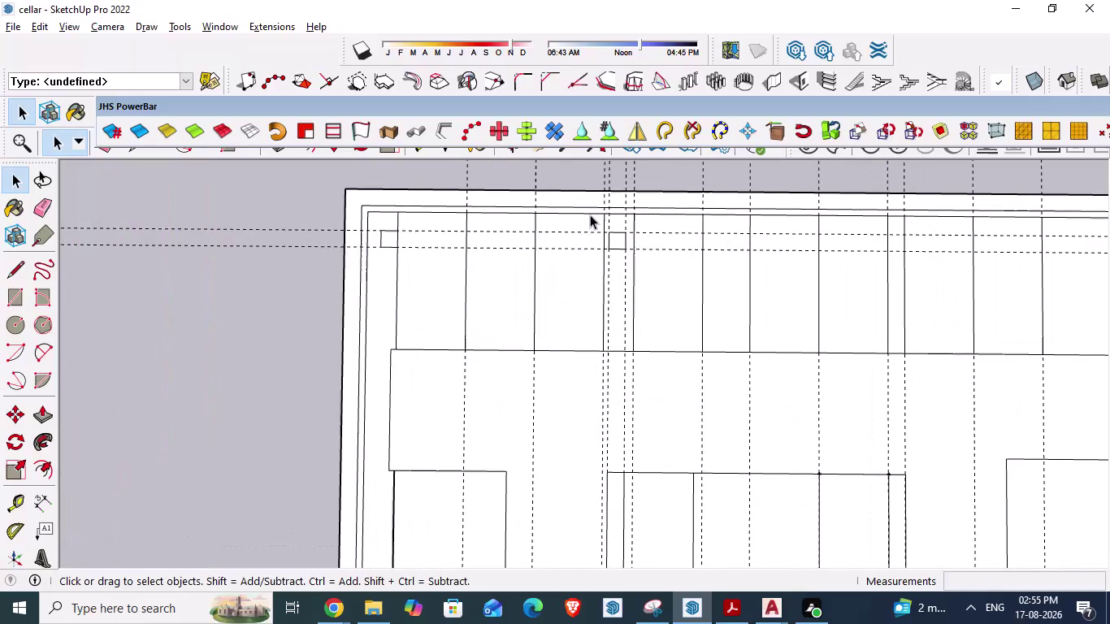
Bring up the AutoCAD plan and zoom in on the column squares.
key(alt+Tab)
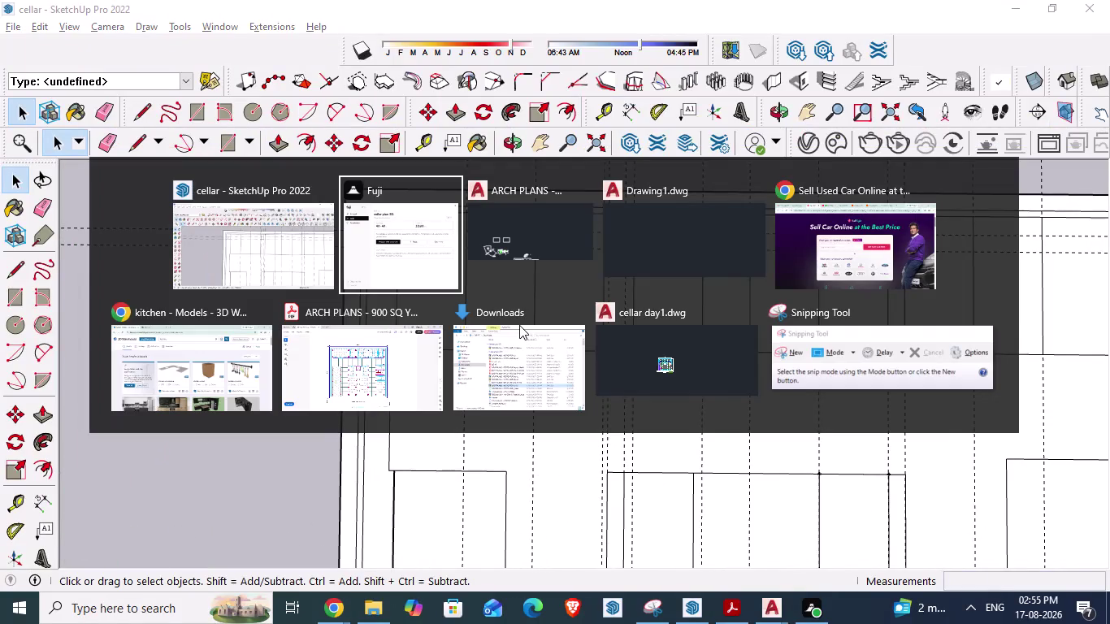
key(alt+Tab)
scroll(down, 3)
scroll(up, 3)
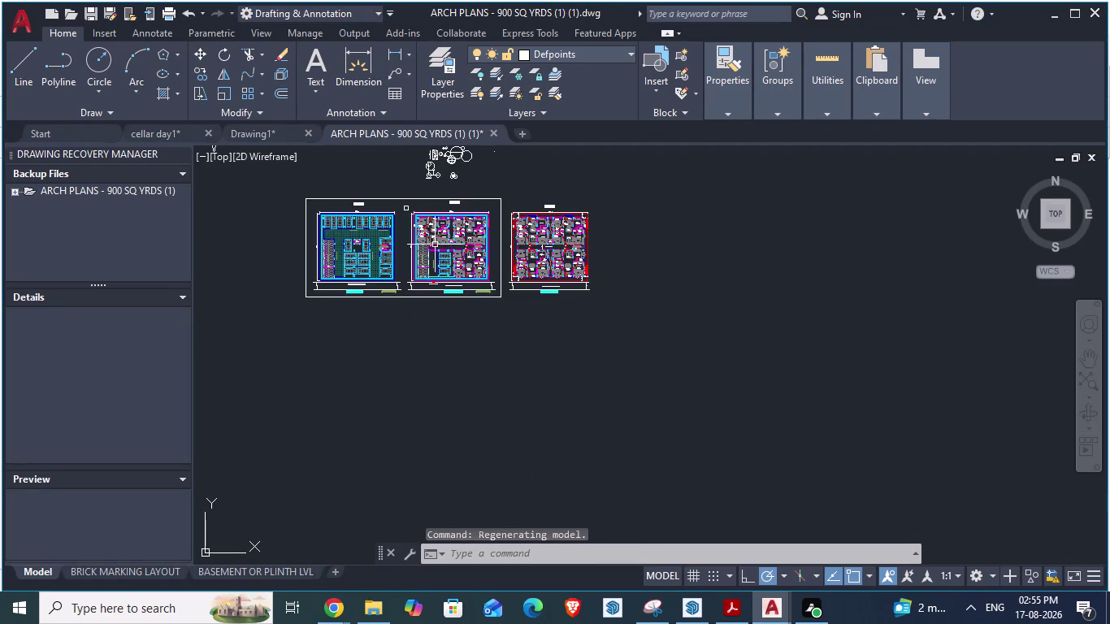
scroll(up, 3)
scroll(down, 3)
scroll(up, 3)
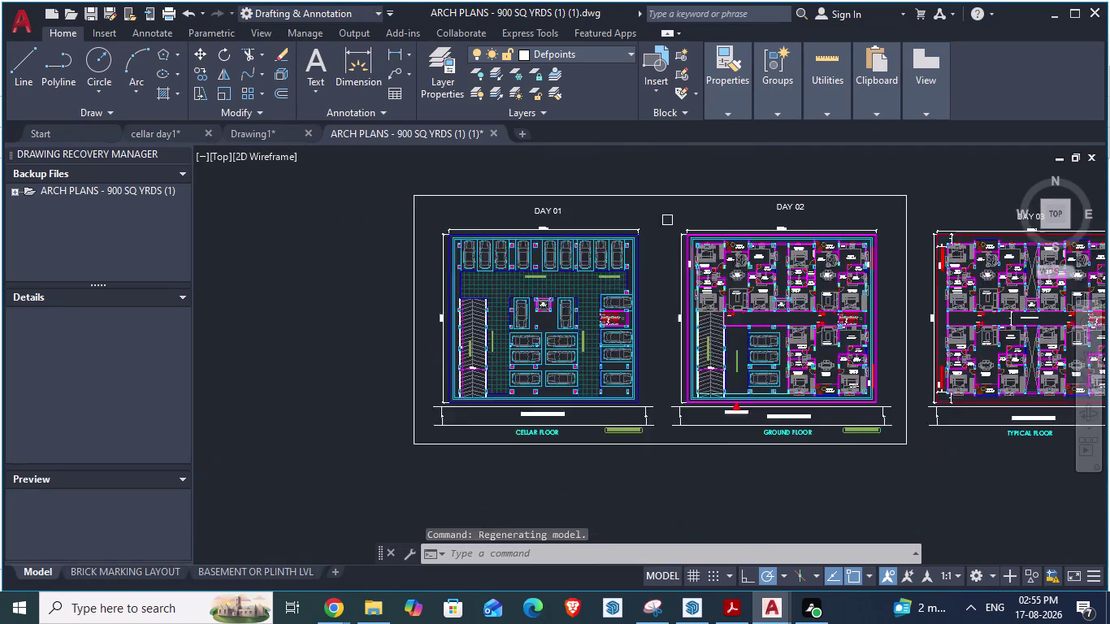
scroll(up, 3)
scroll(up, 3)
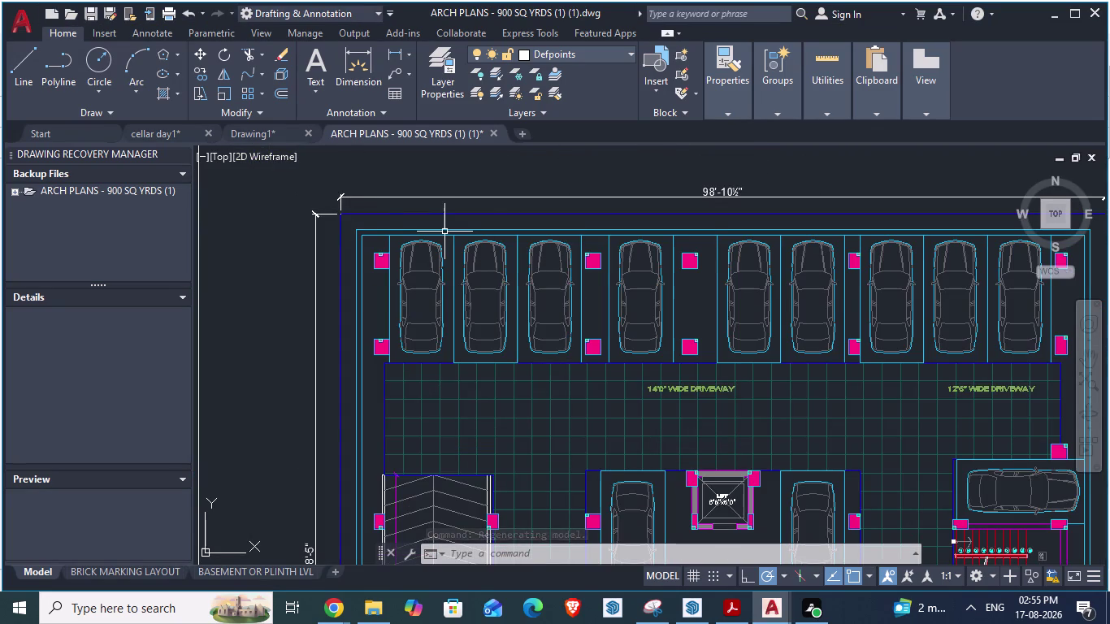
scroll(down, 3)
scroll(up, 3)
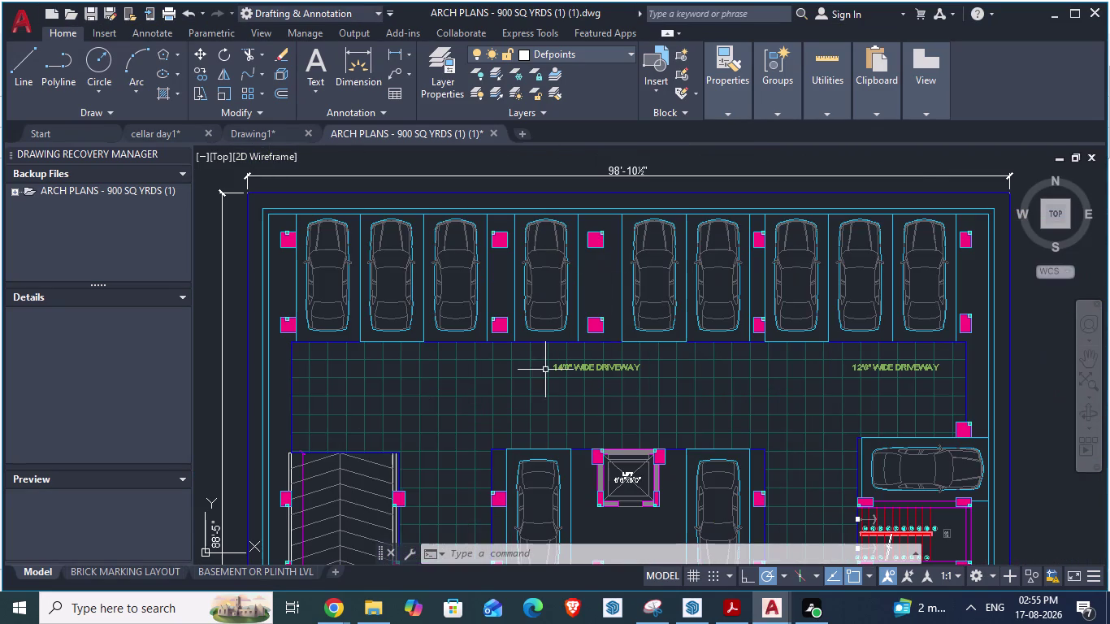
Measure the column square offsets on the AutoCAD plan with DIMALIGNED (da).
text(da)
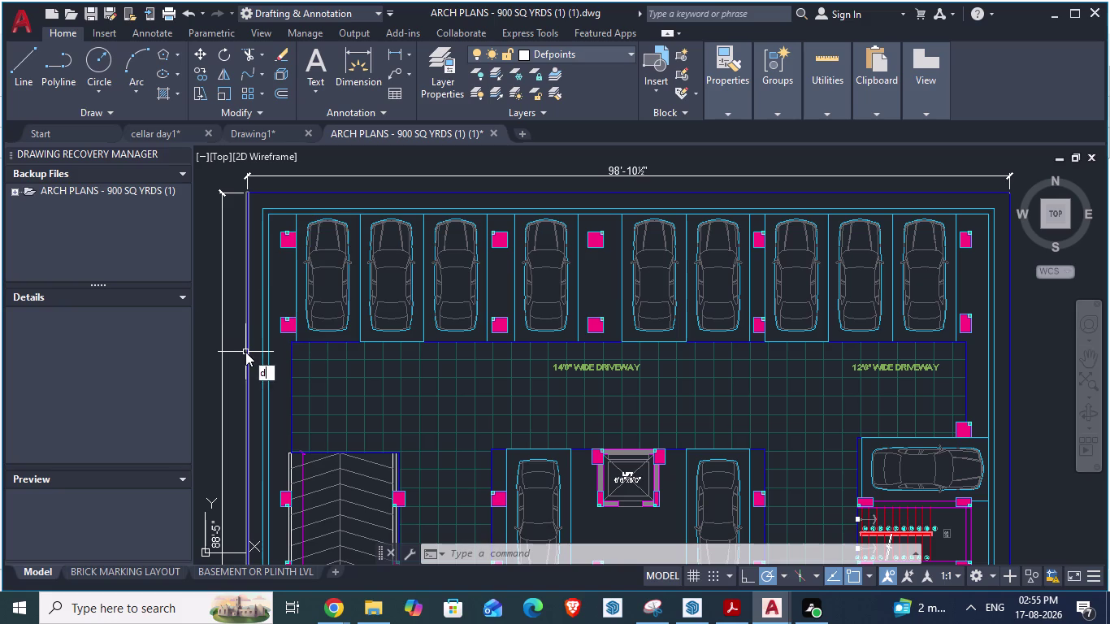
key(Return)
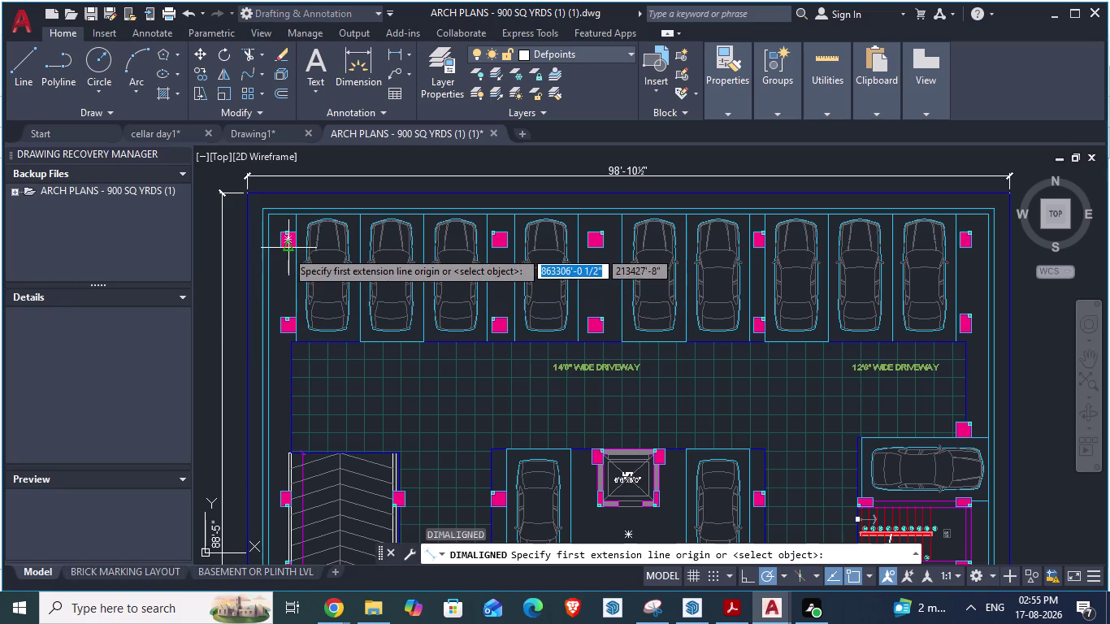
click(286, 250)
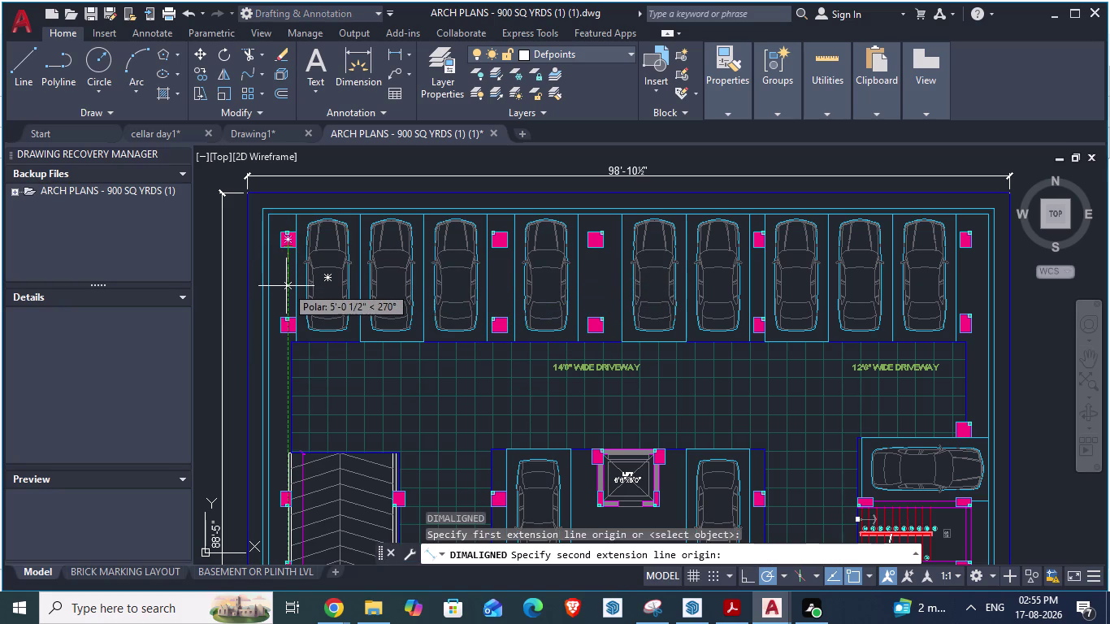
key(Escape)
scroll(up, 3)
key(space)
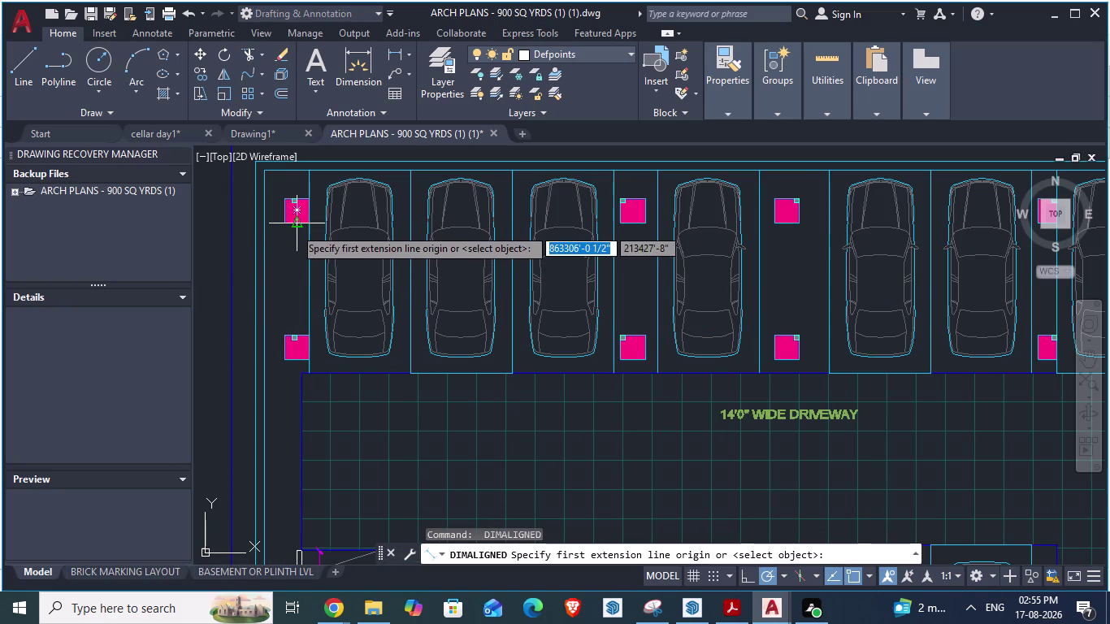
click(294, 227)
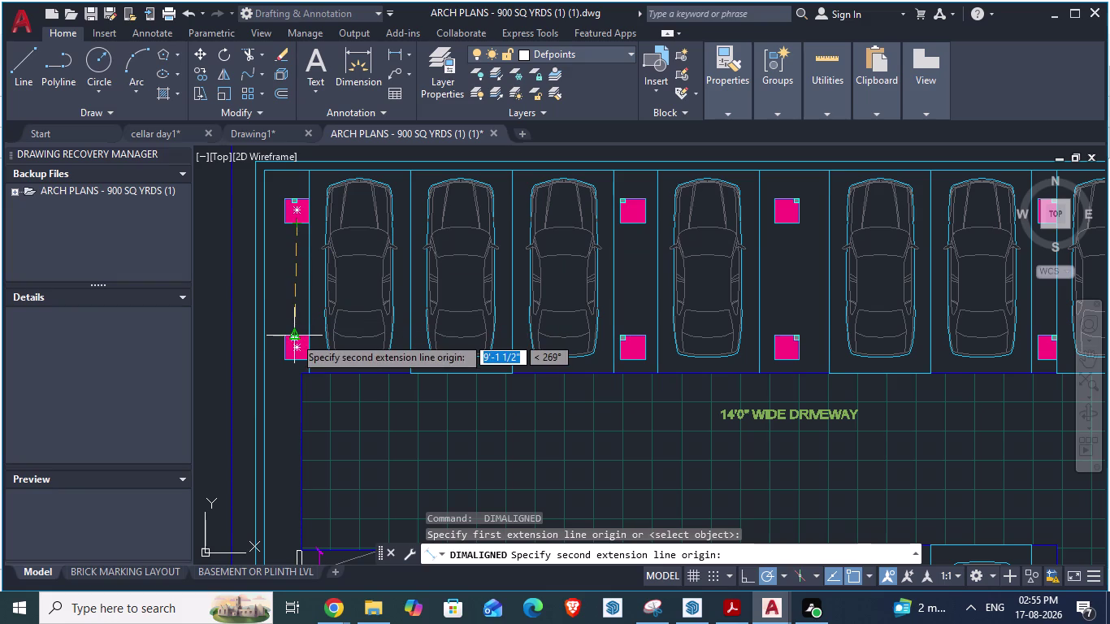
key(Escape)
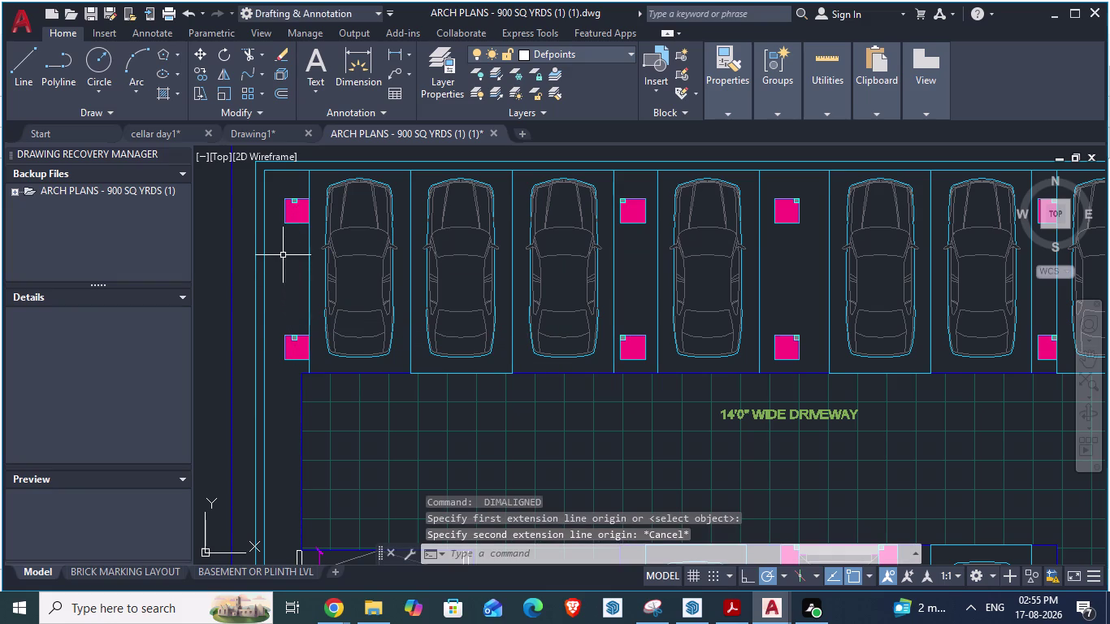
key(space)
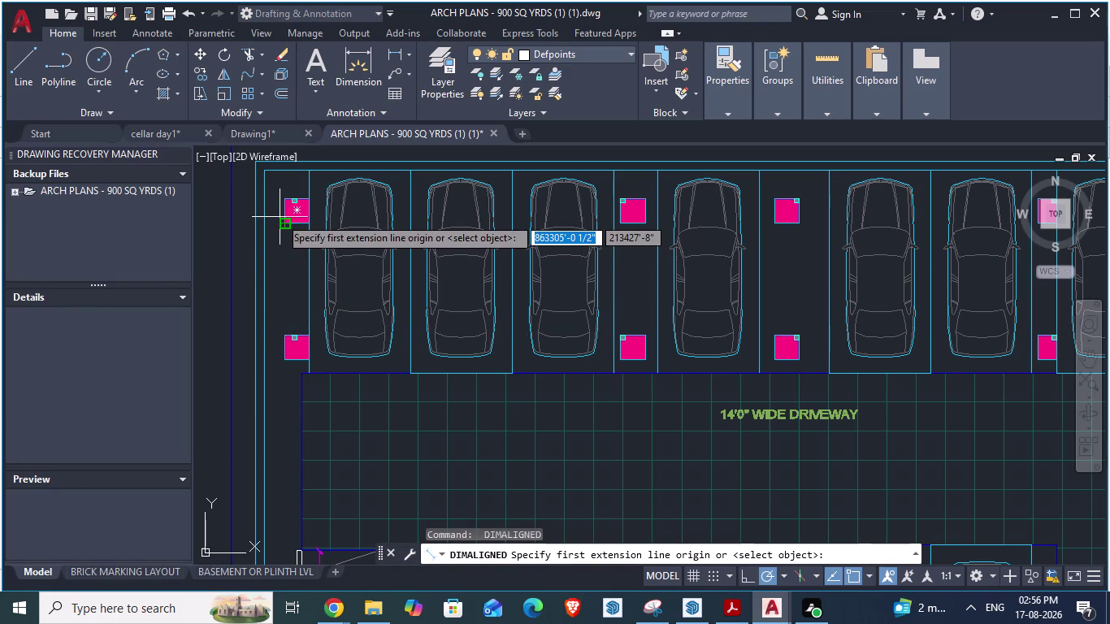
scroll(up, 3)
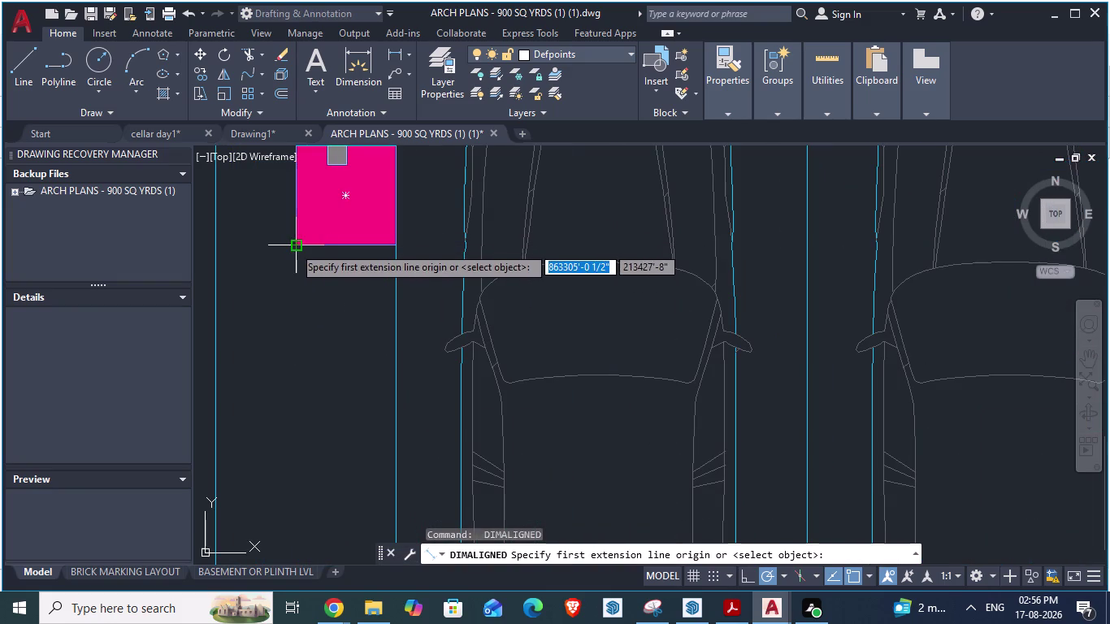
click(293, 247)
scroll(down, 3)
scroll(up, 3)
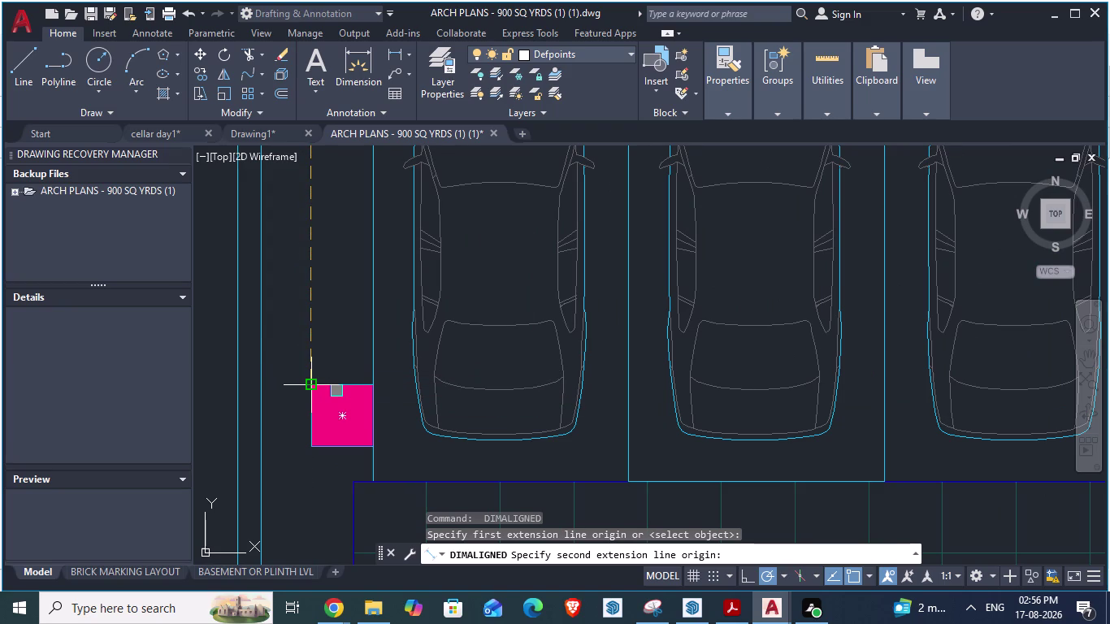
key(Escape)
In SketchUp, place a Tape Measure guide 9'1.5" from the column square corner.
key(alt+Tab)
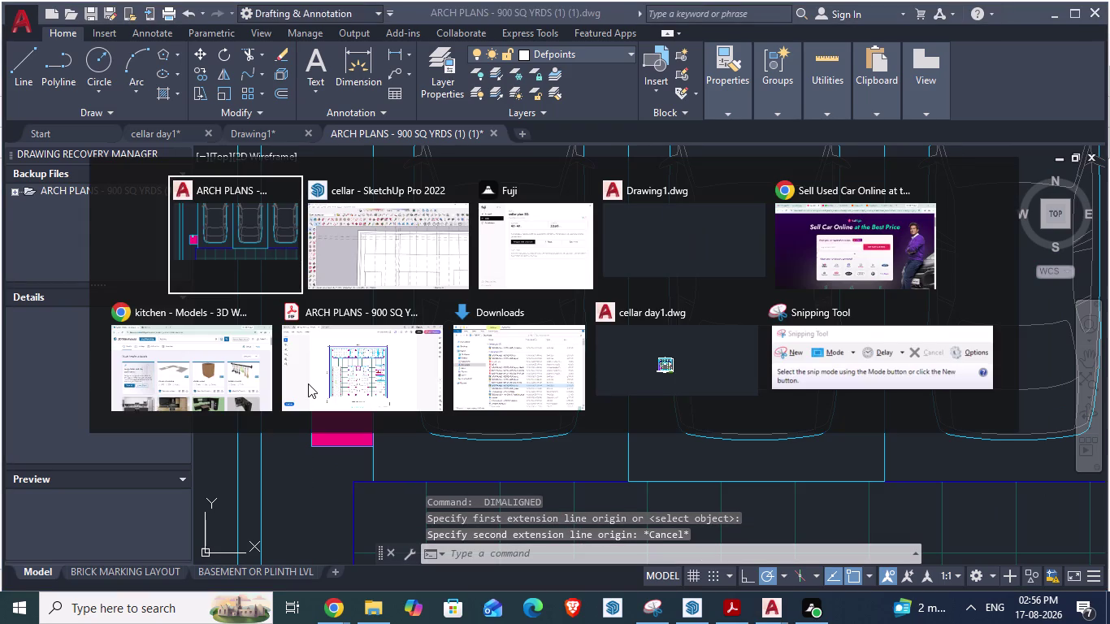
key(alt+Tab)
scroll(down, 3)
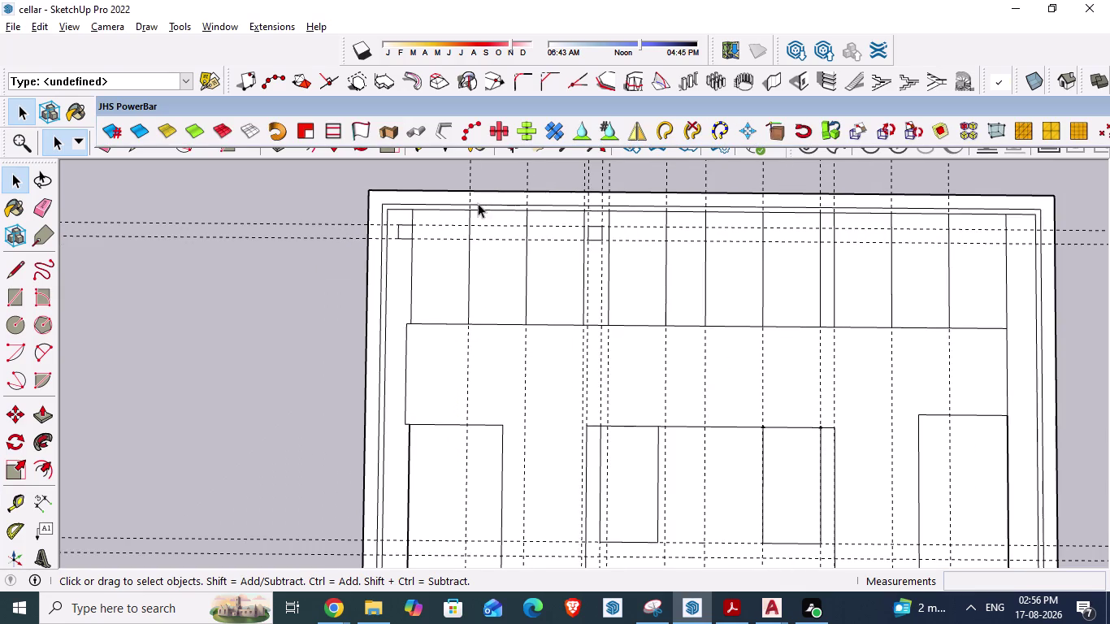
scroll(down, 3)
scroll(up, 3)
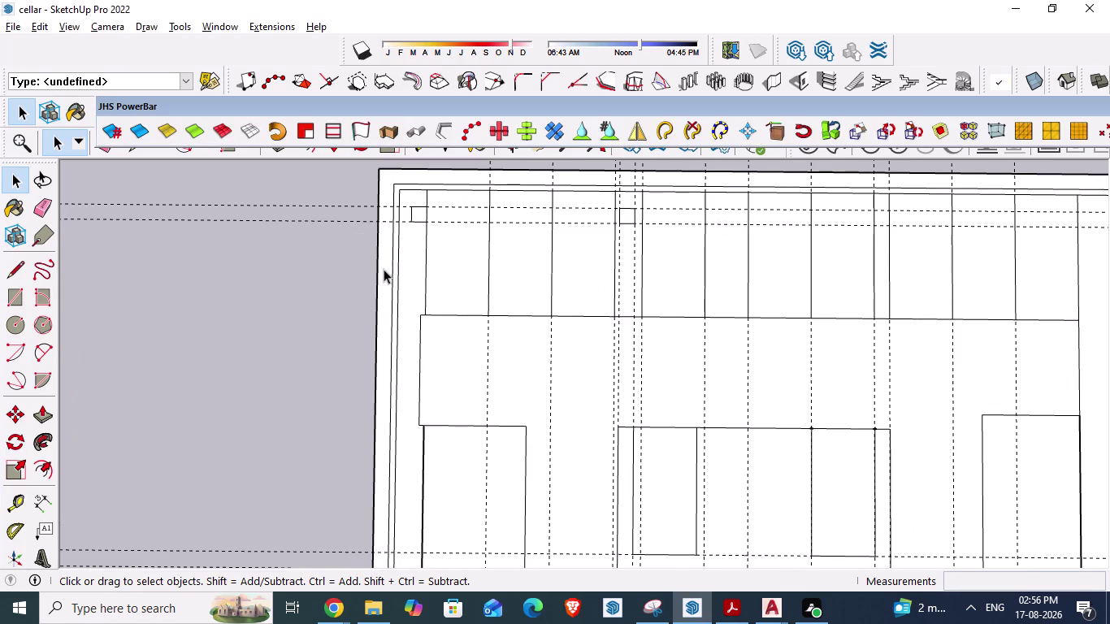
key(t)
key(Return)
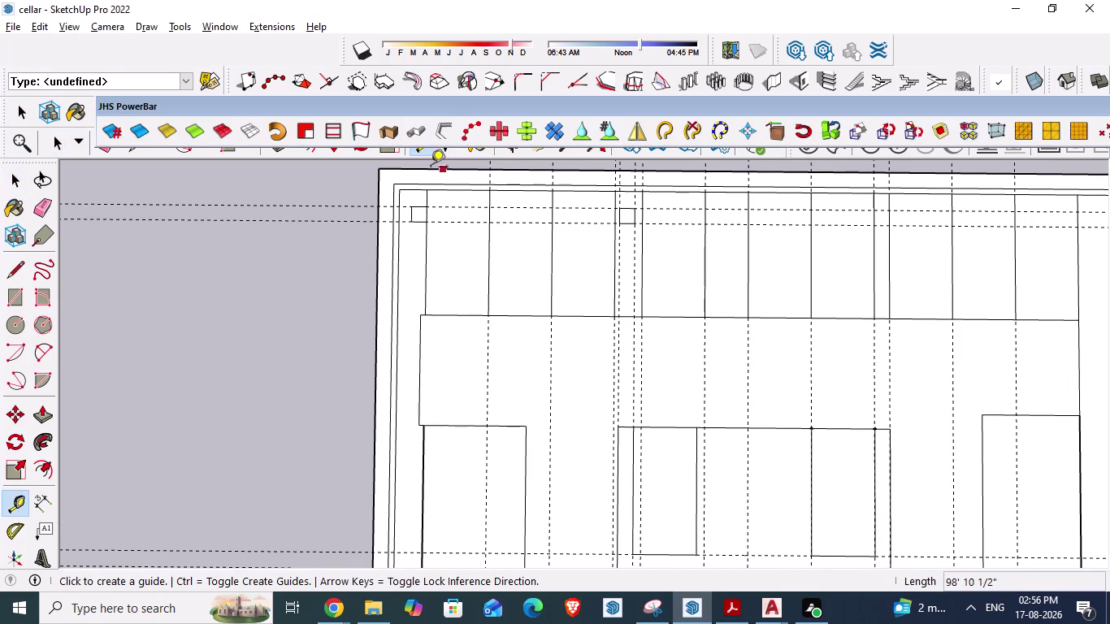
scroll(up, 3)
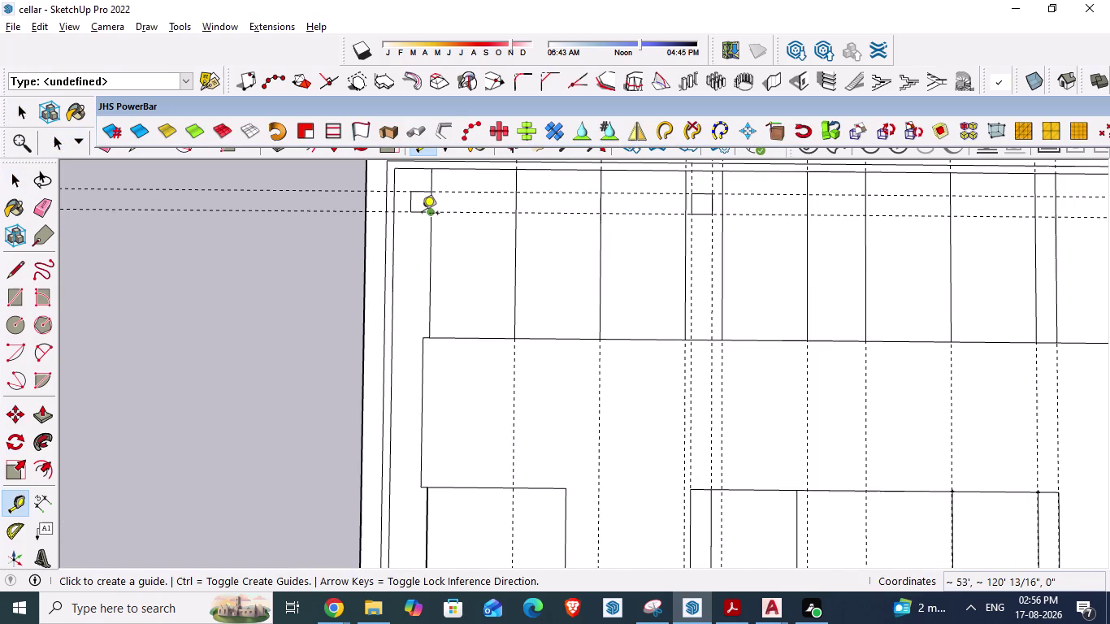
click(418, 216)
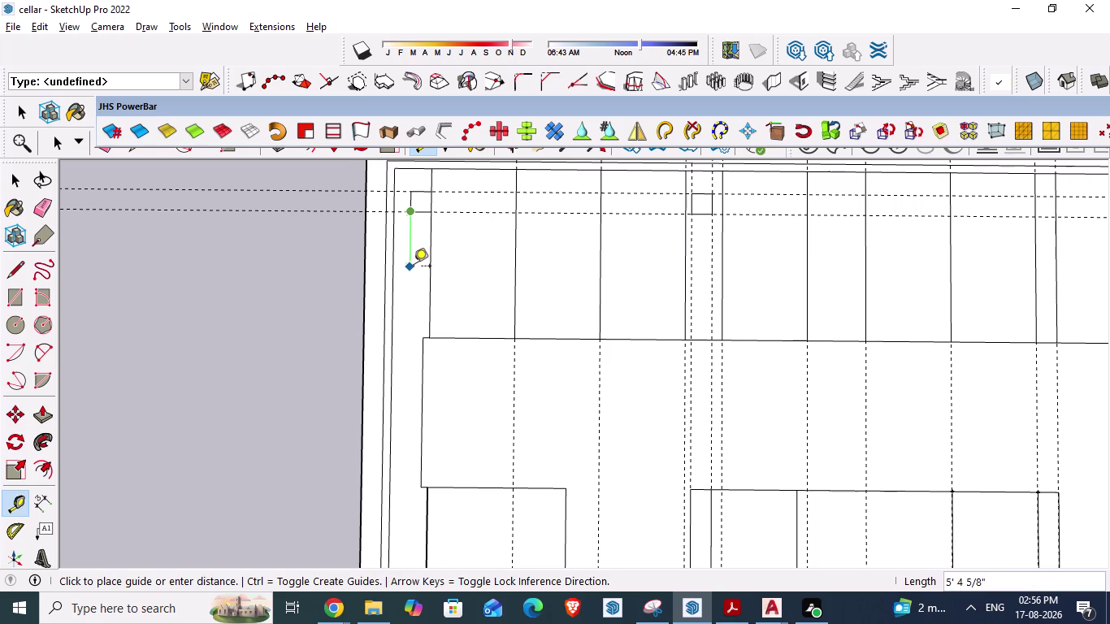
key(Escape)
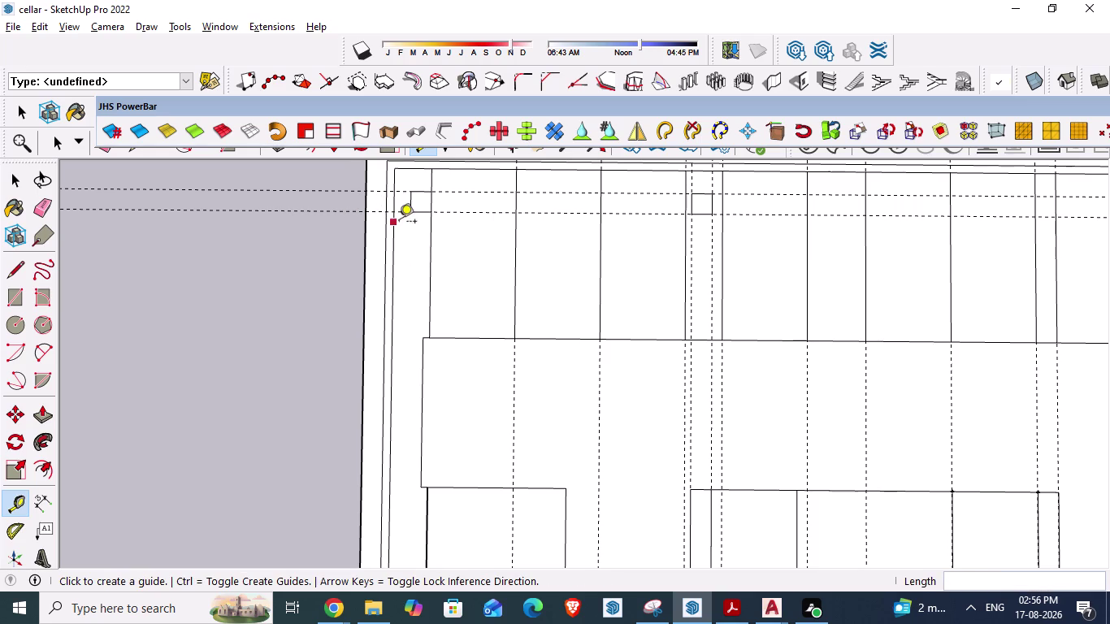
scroll(up, 3)
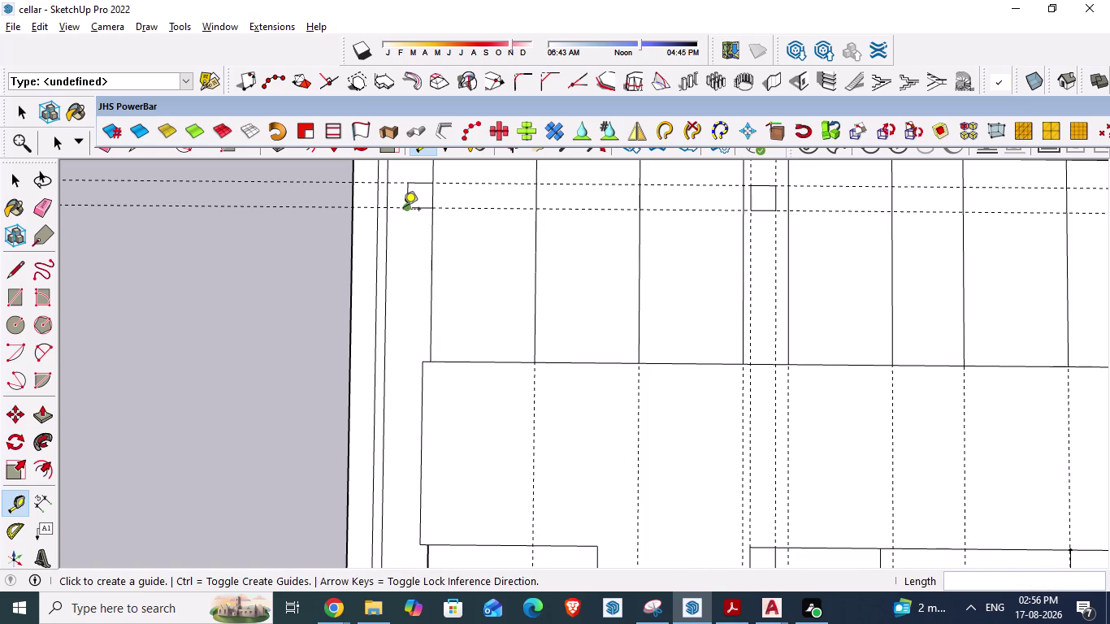
click(395, 210)
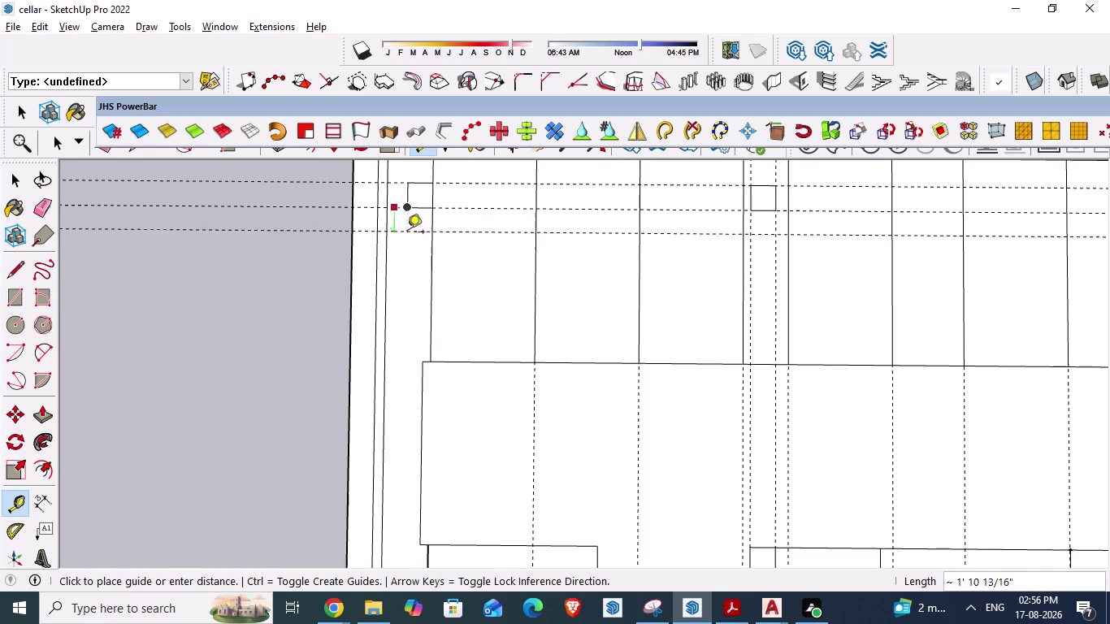
text(9)
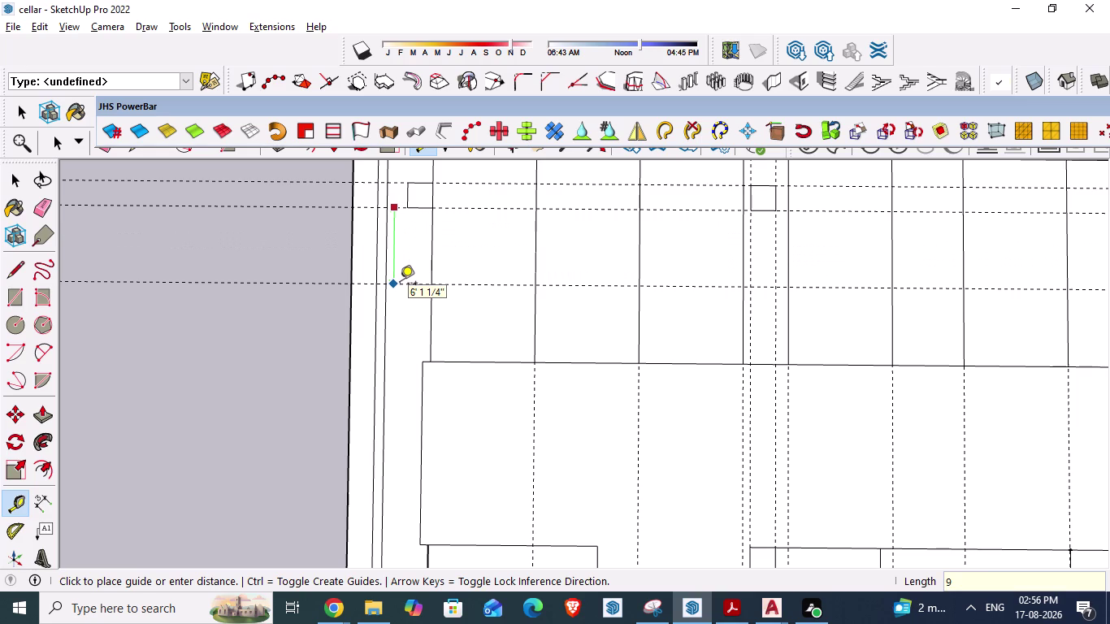
text('1.5")
key(Return)
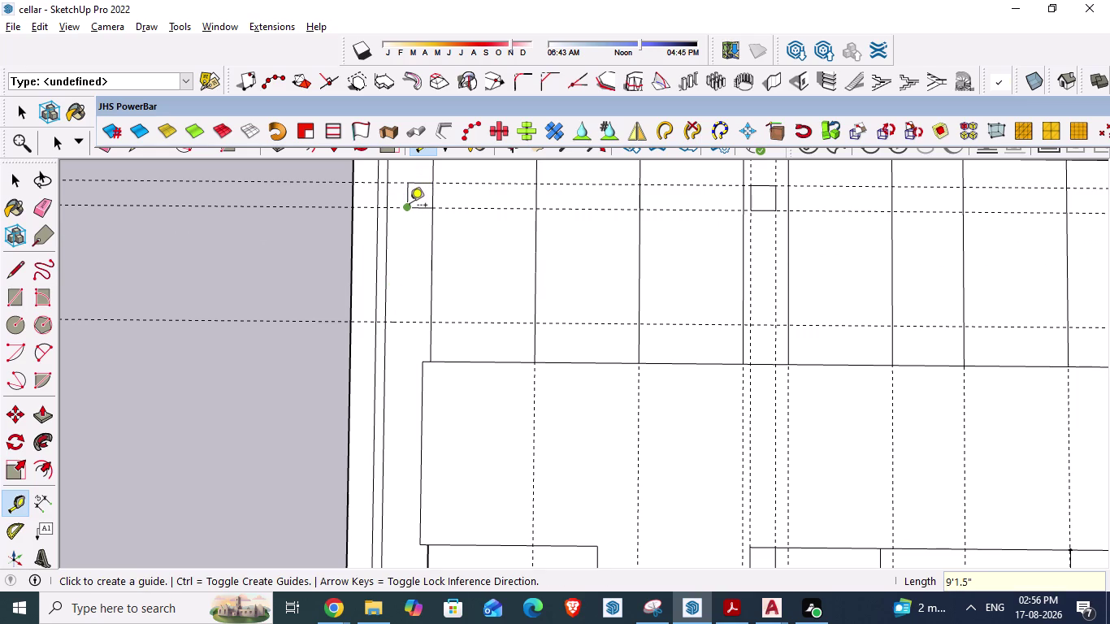
Add a parallel guide 2' below the existing guide line.
click(410, 186)
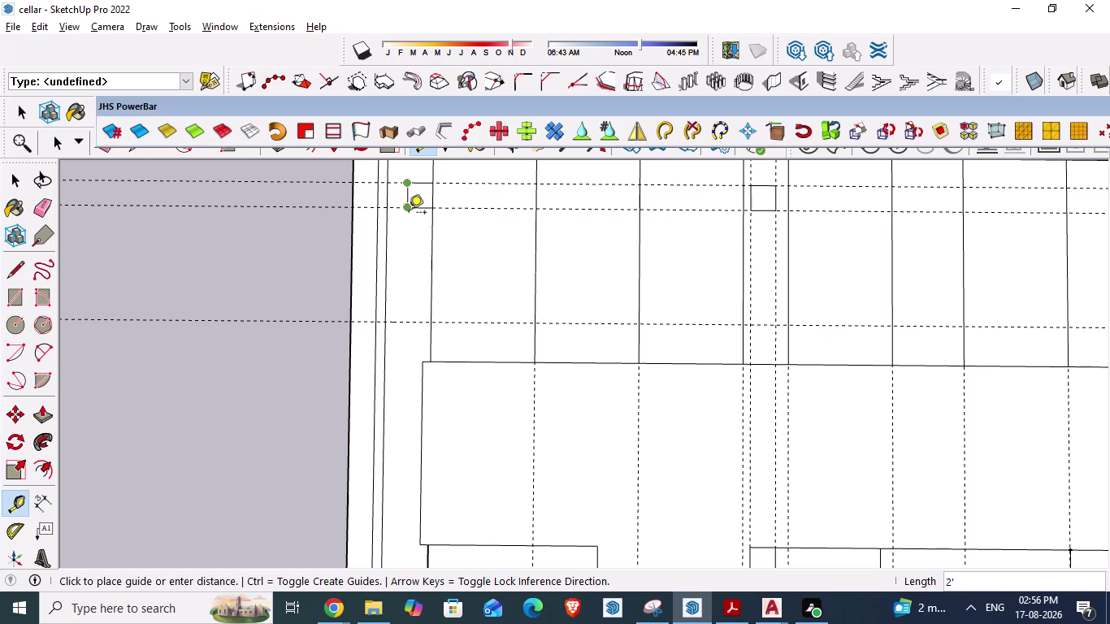
key(Escape)
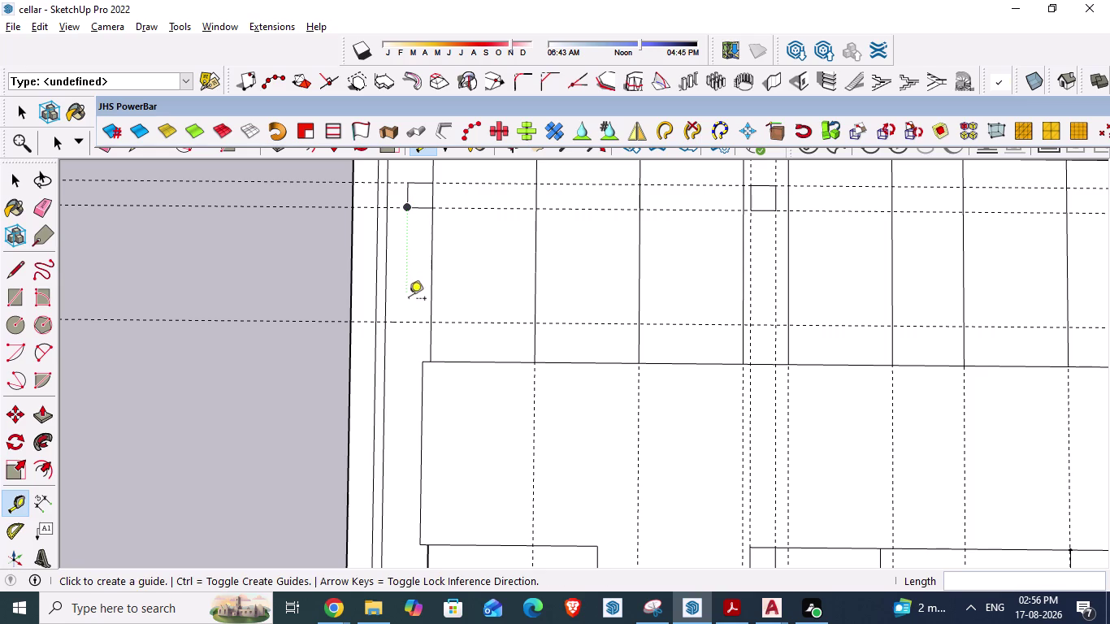
click(418, 319)
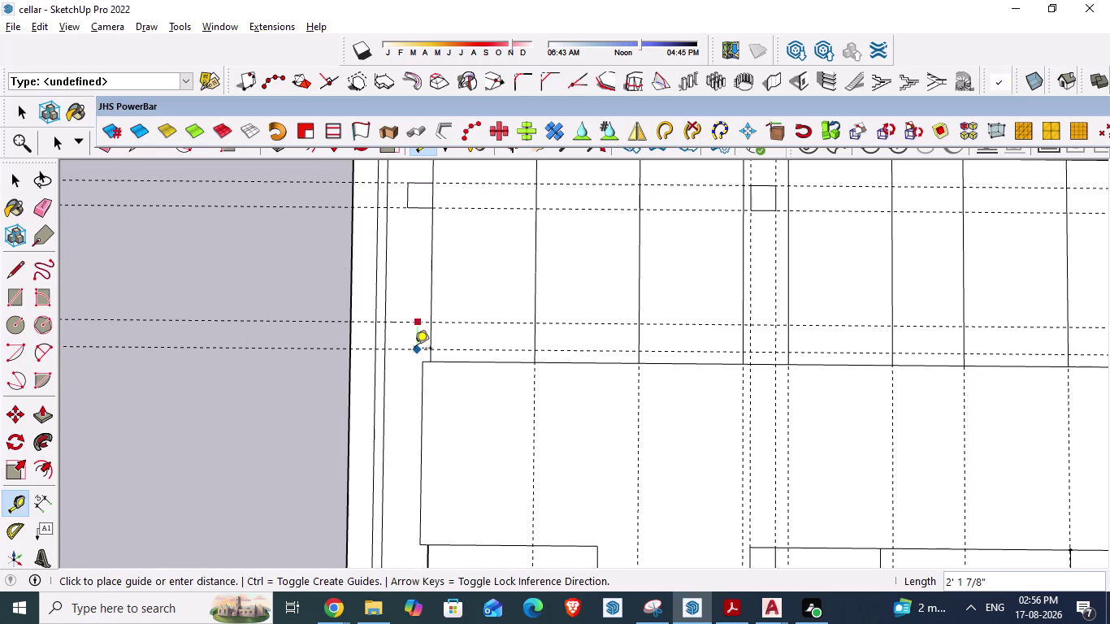
text(2')
key(Return)
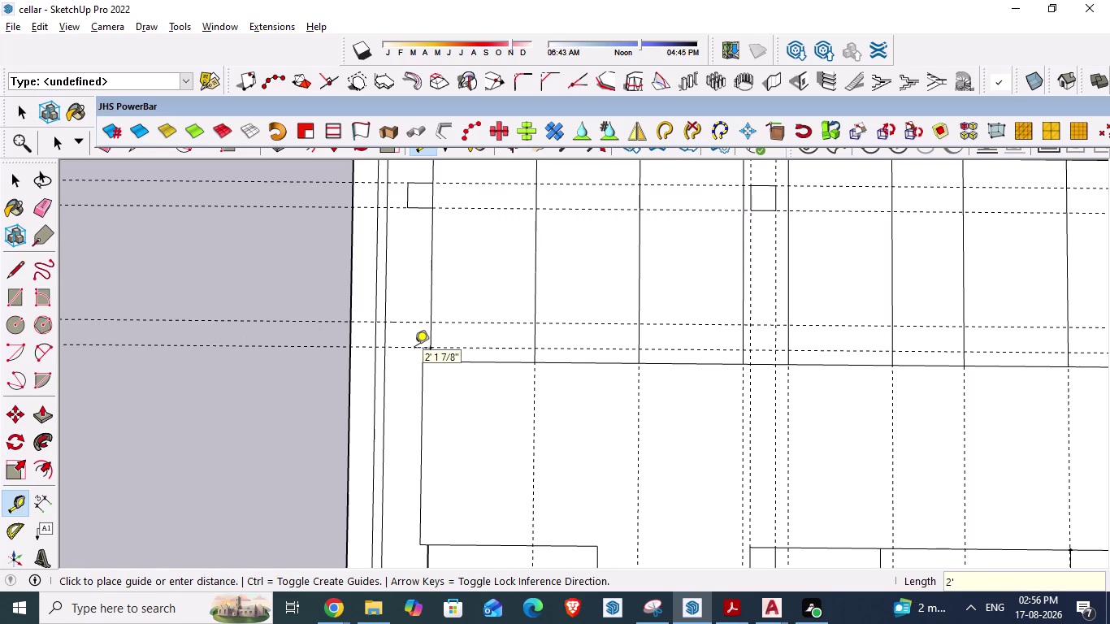
key(alt+Tab)
Cancel the unfinished dimension command and settle back on the AutoCAD plan.
scroll(down, 3)
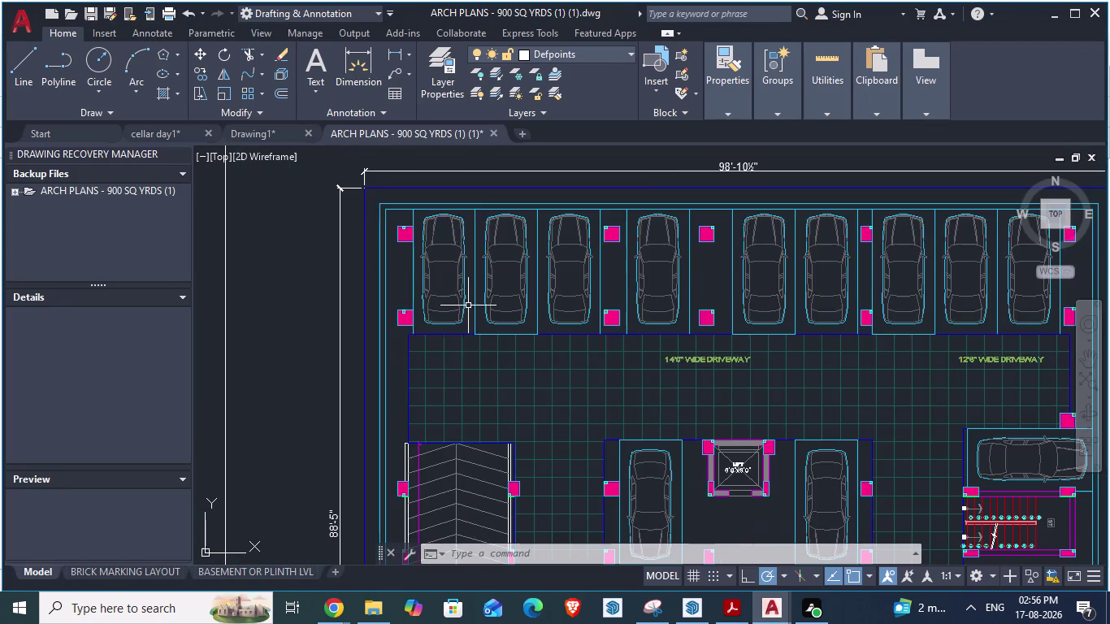
scroll(down, 3)
key(Escape)
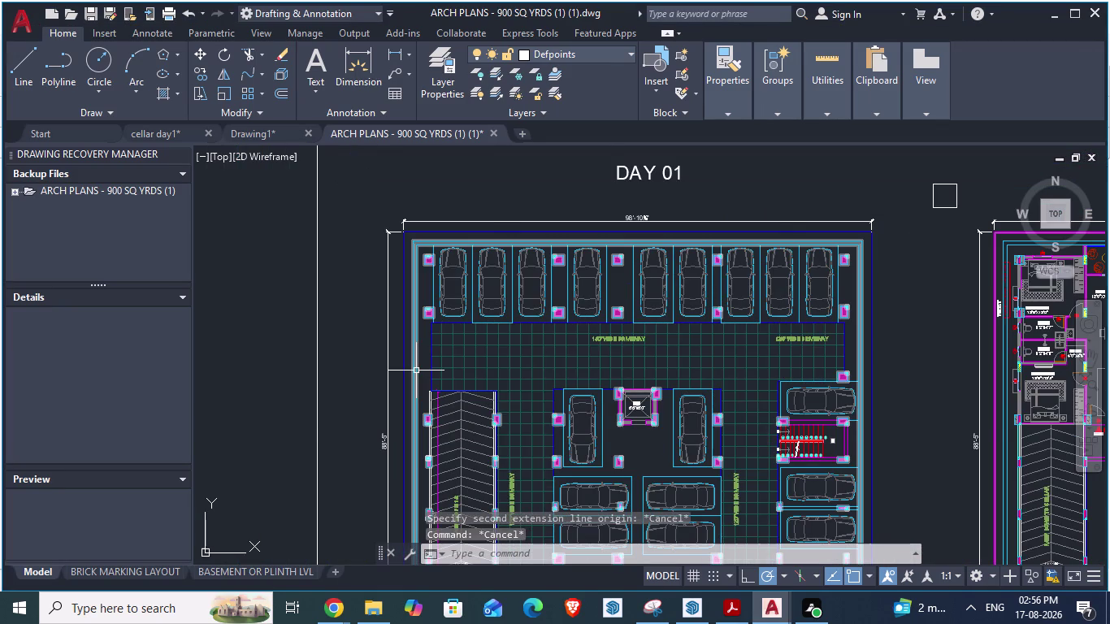
key(alt+Tab)
key(alt+Tab)
scroll(down, 3)
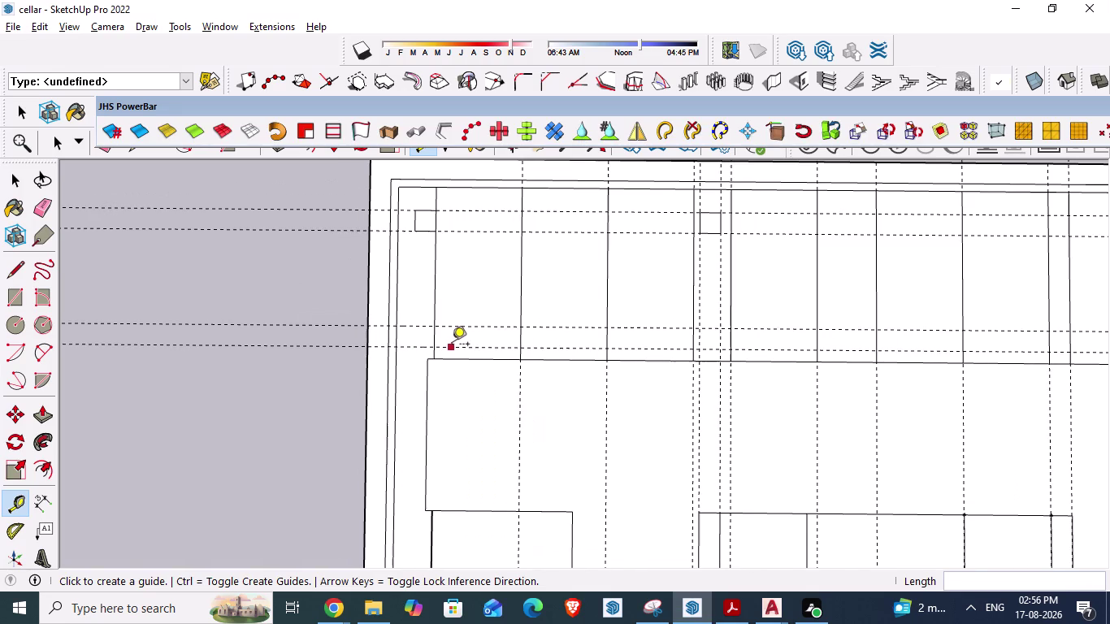
key(alt+Tab)
Measure the pink corner column square with an aligned dimension, reading 2'-0".
scroll(up, 3)
scroll(up, 3)
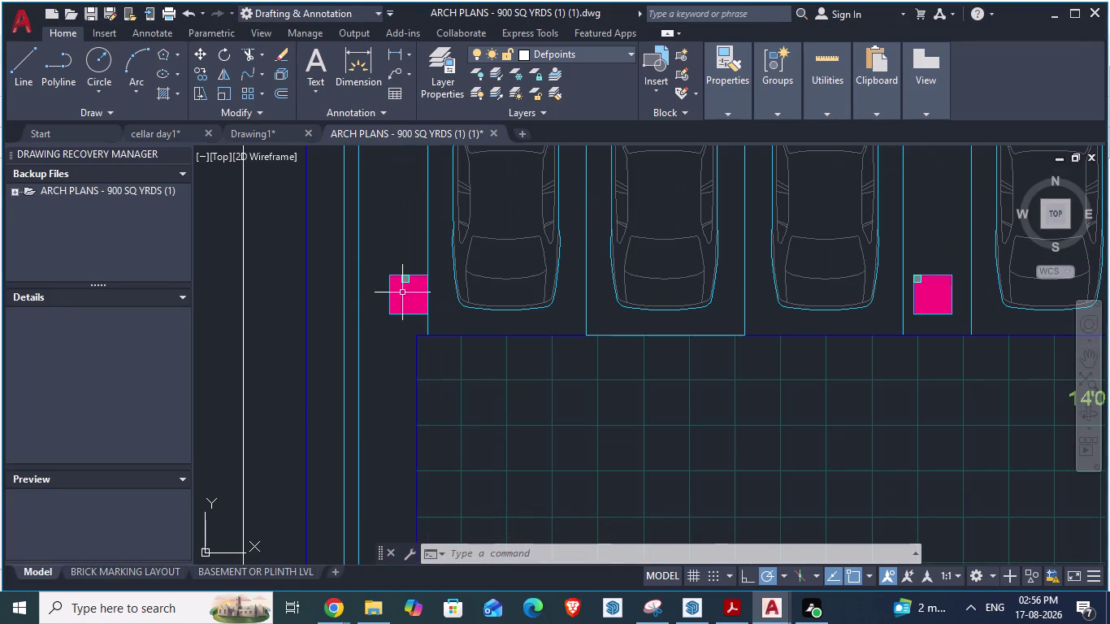
key(space)
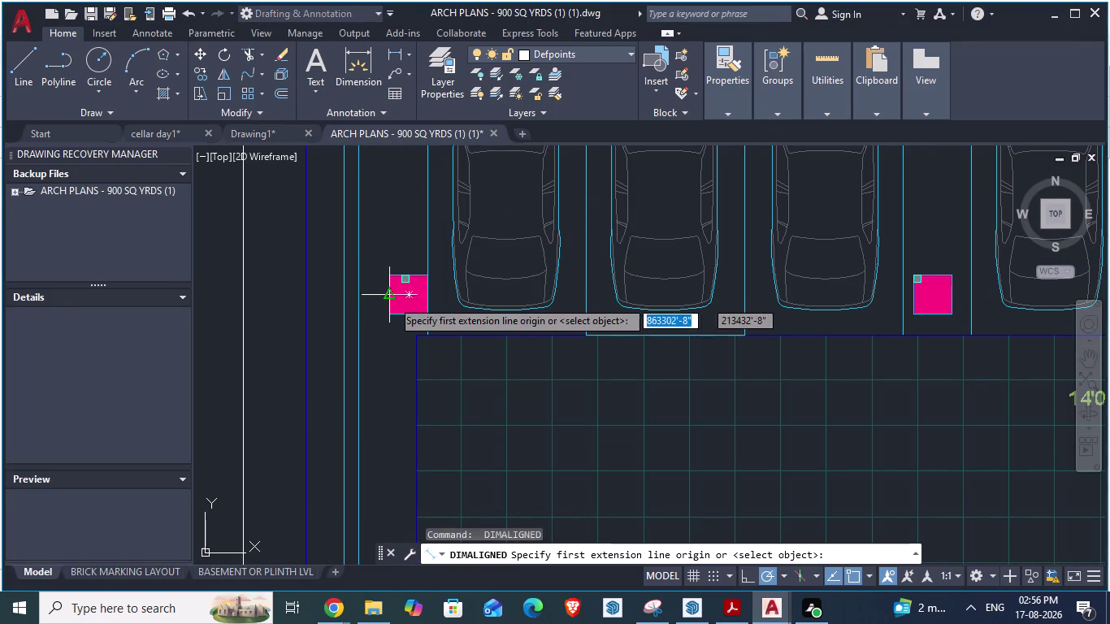
click(388, 287)
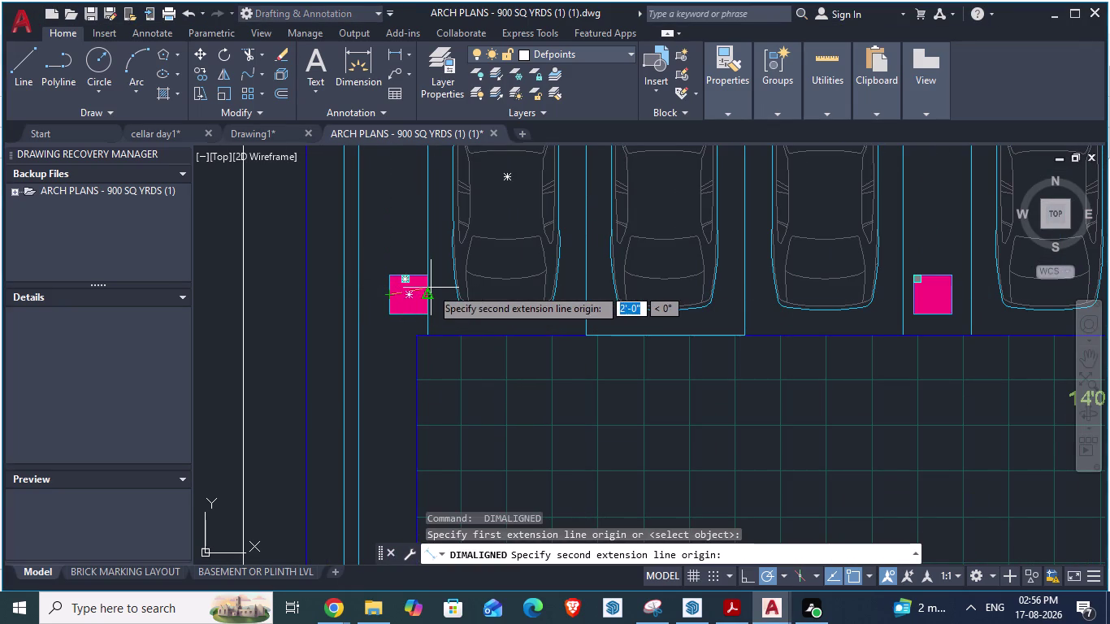
key(Escape)
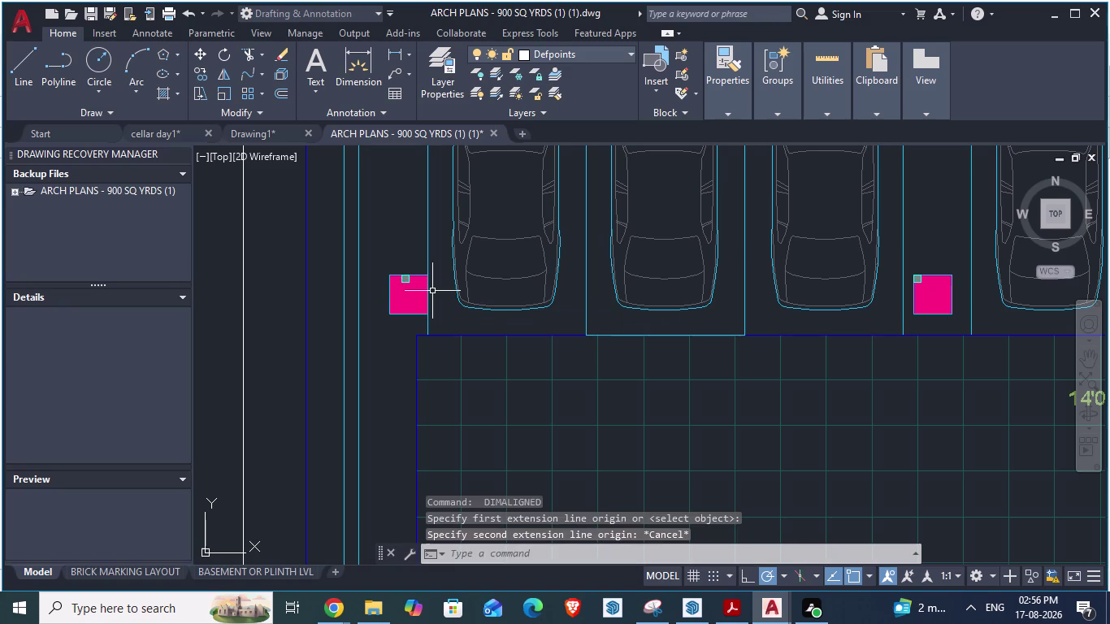
key(alt+Tab)
scroll(down, 3)
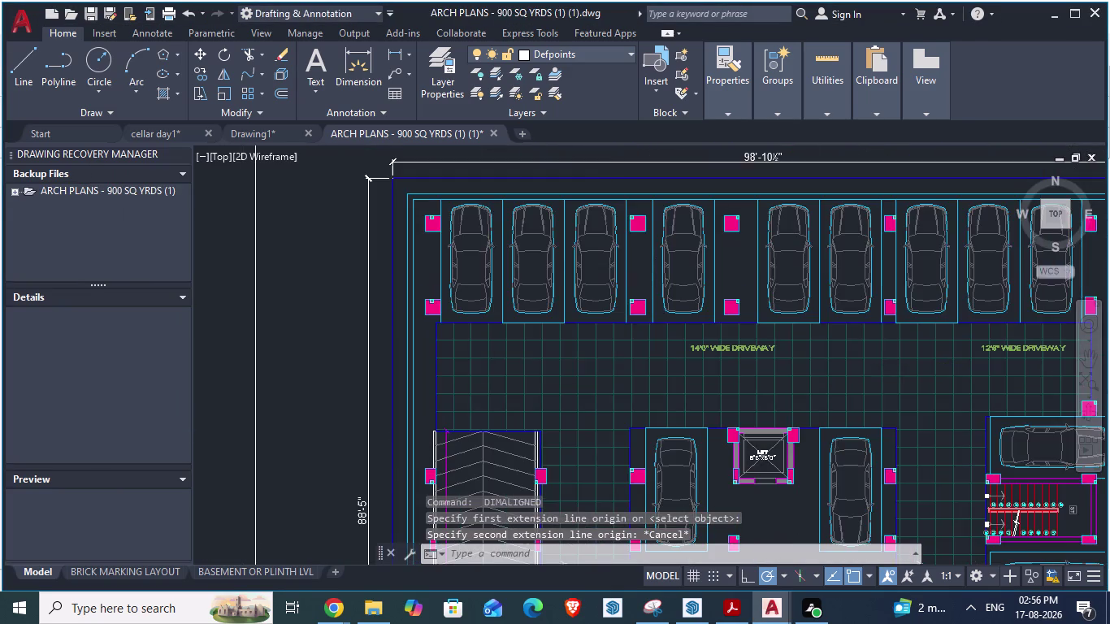
scroll(up, 3)
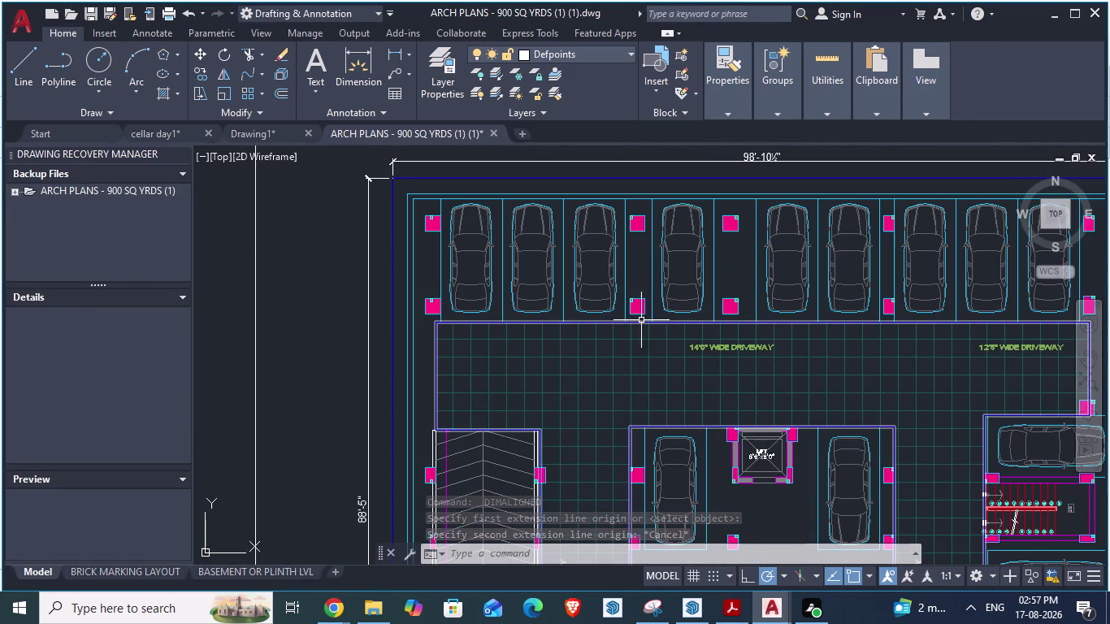
key(alt+Tab)
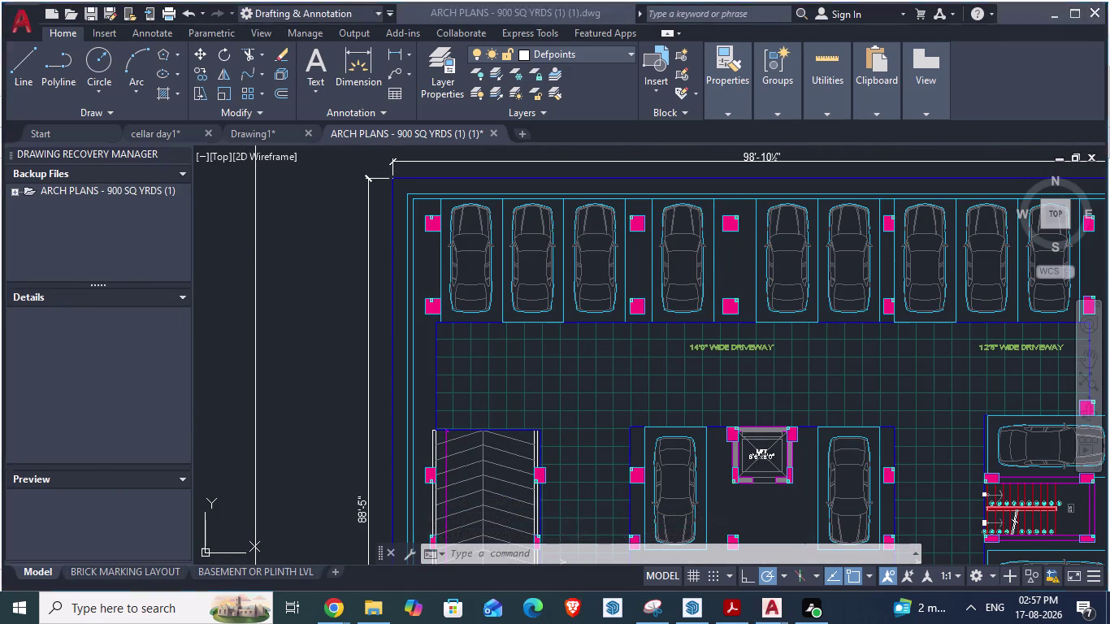
key(alt+Tab)
Place a 2' guide point from the column square corner between the lower guide lines.
key(alt+Tab)
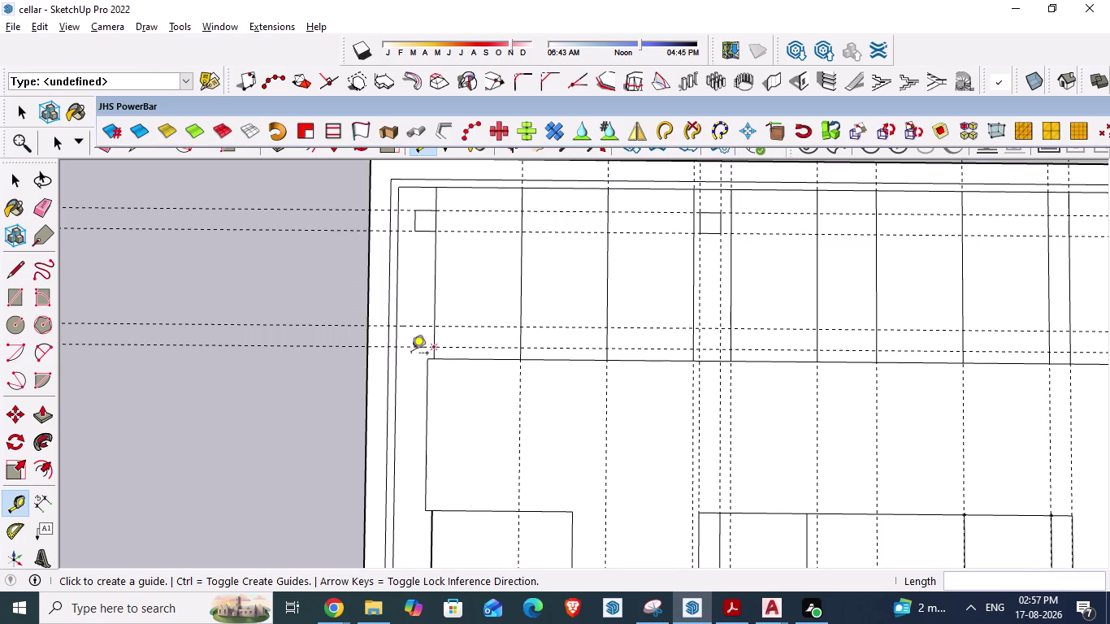
scroll(up, 3)
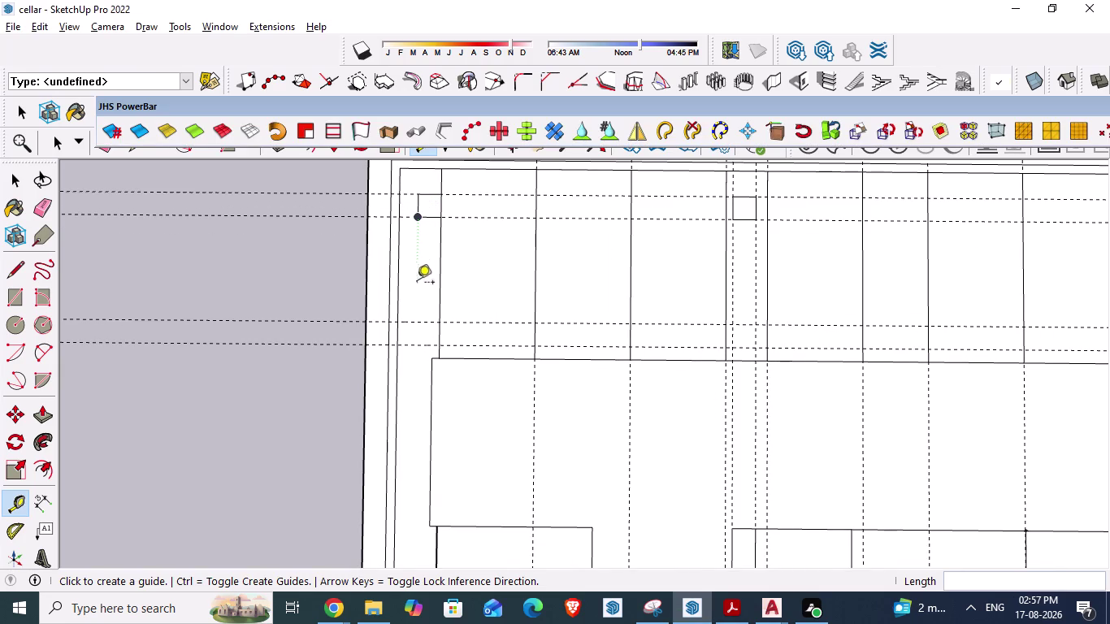
click(420, 322)
click(421, 345)
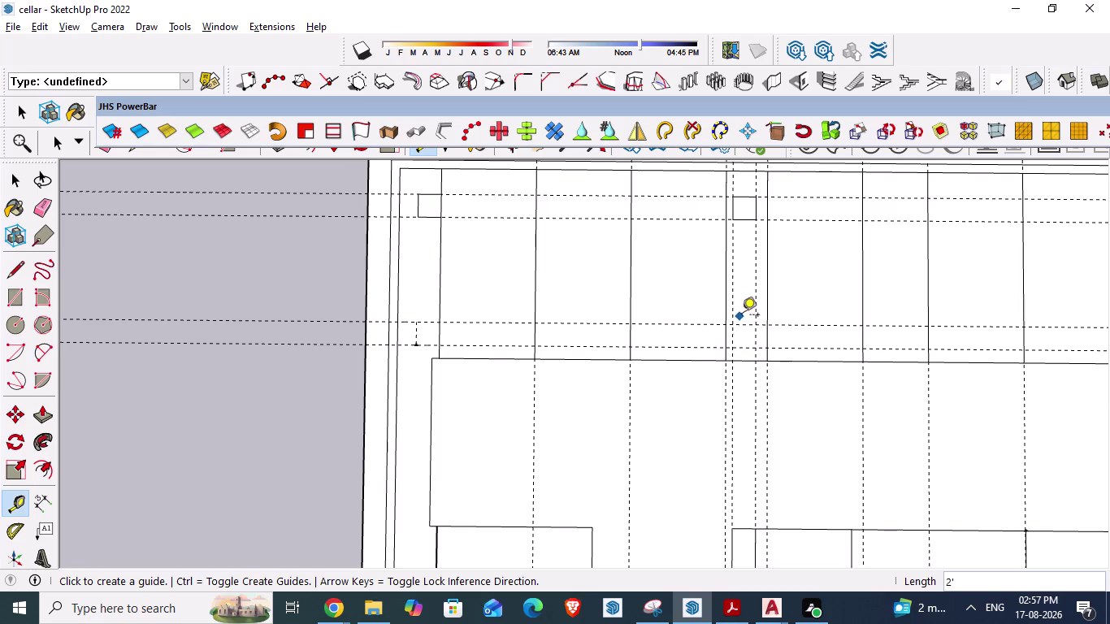
scroll(down, 3)
scroll(down, 3)
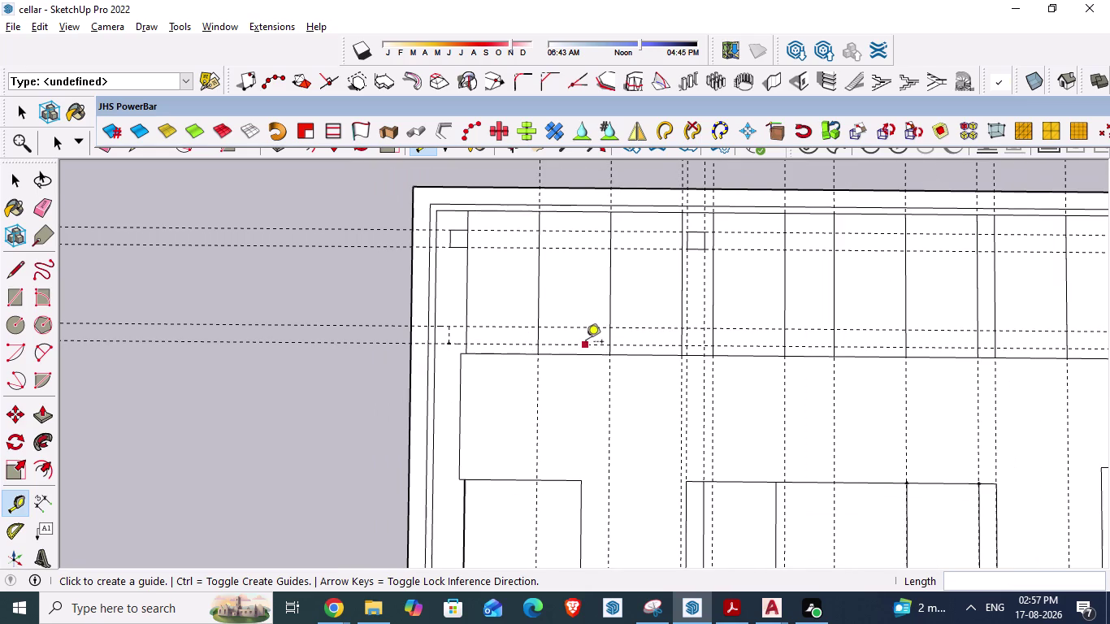
scroll(down, 3)
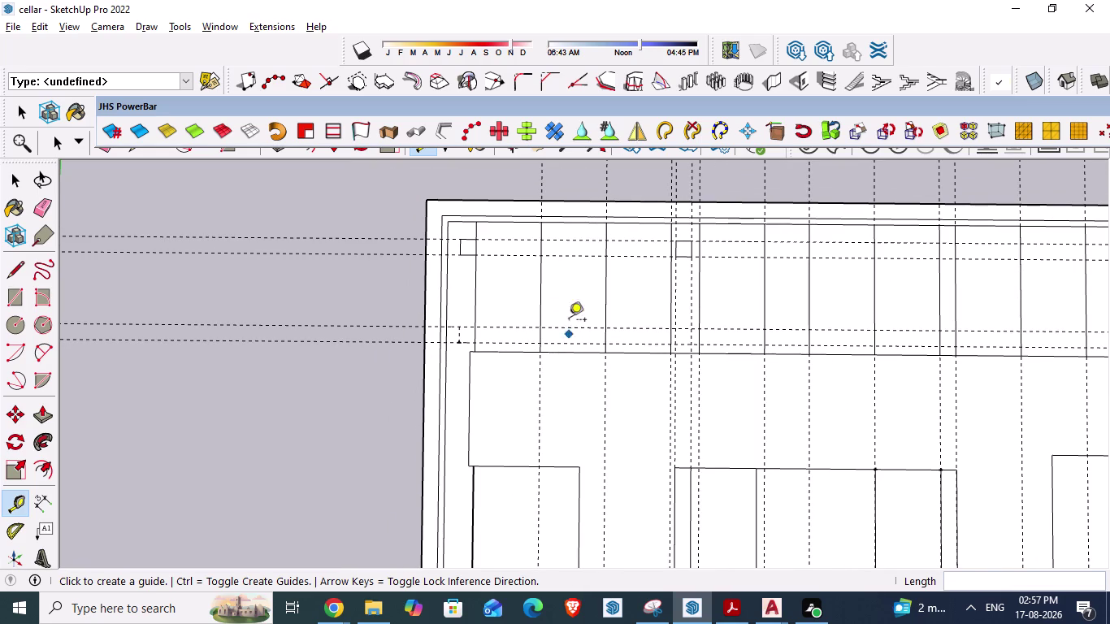
key(Escape)
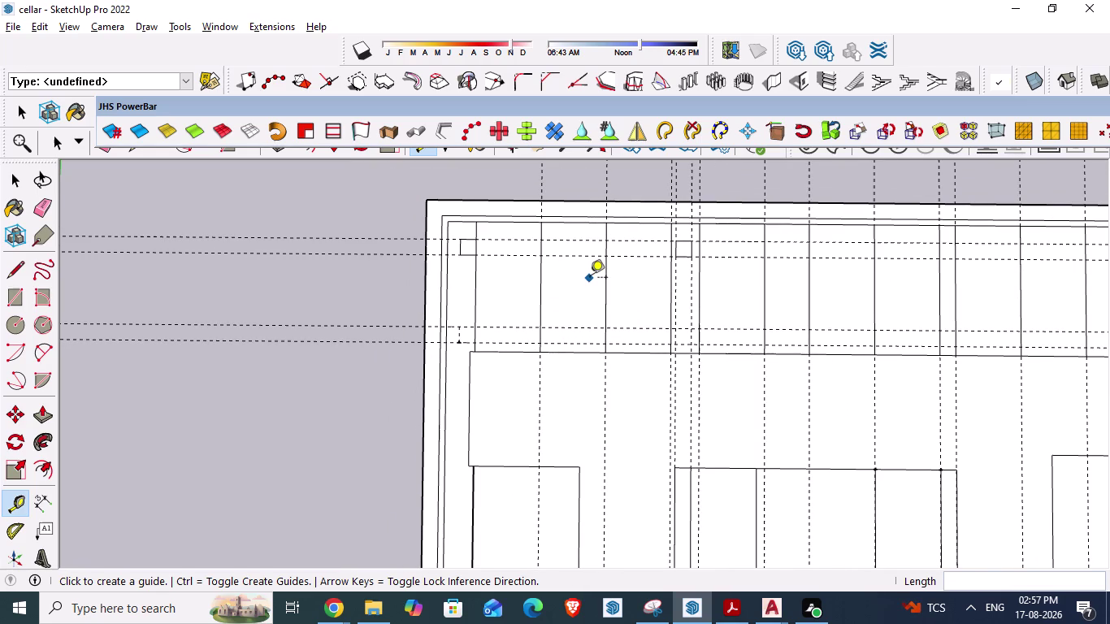
key(l)
key(Return)
Draw a 2' column square outline at the lower guide intersection and save.
scroll(up, 3)
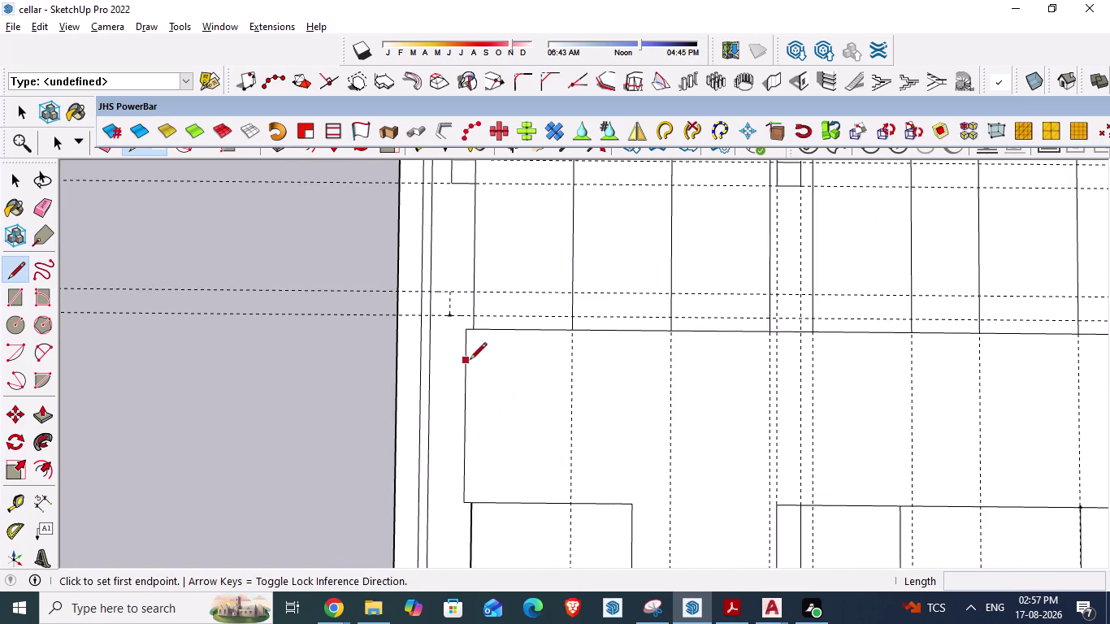
scroll(up, 3)
click(469, 276)
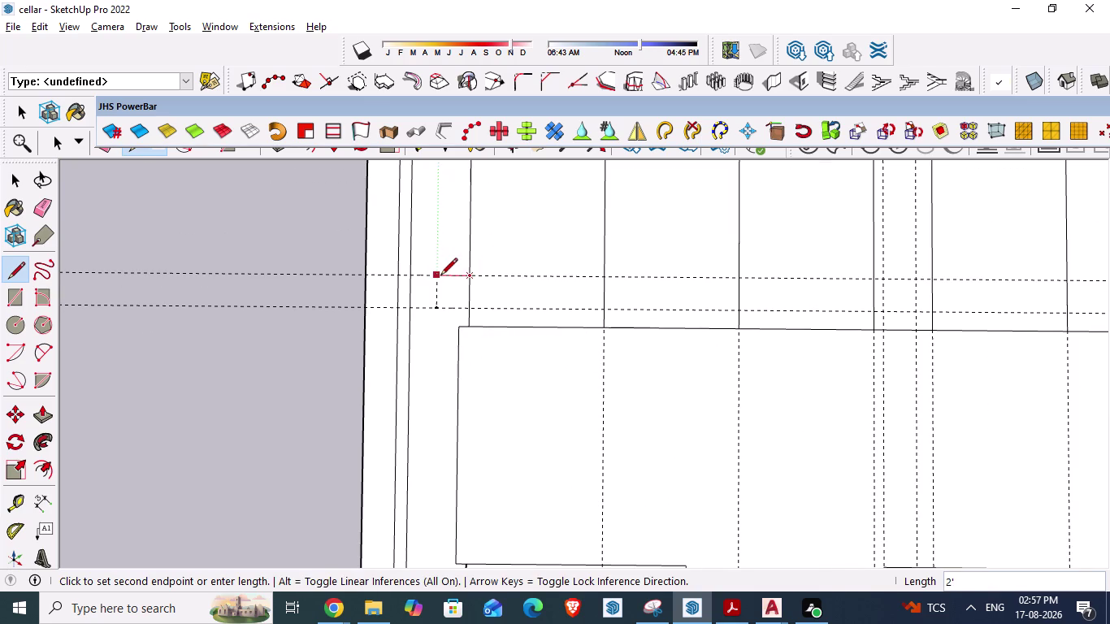
click(436, 279)
click(436, 309)
click(470, 313)
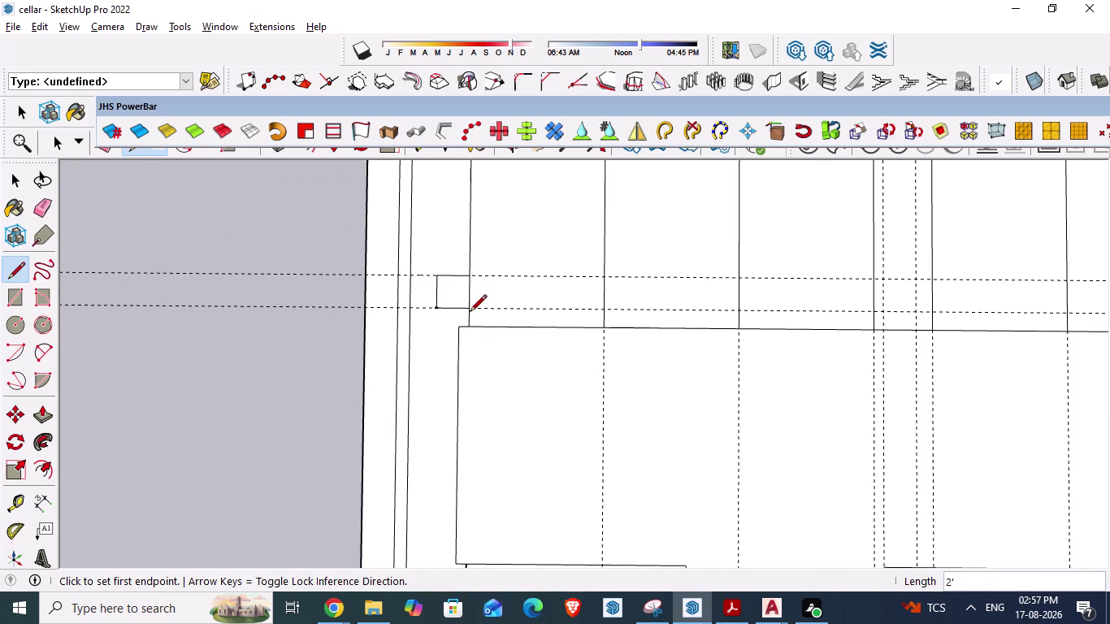
key(Escape)
scroll(up, 3)
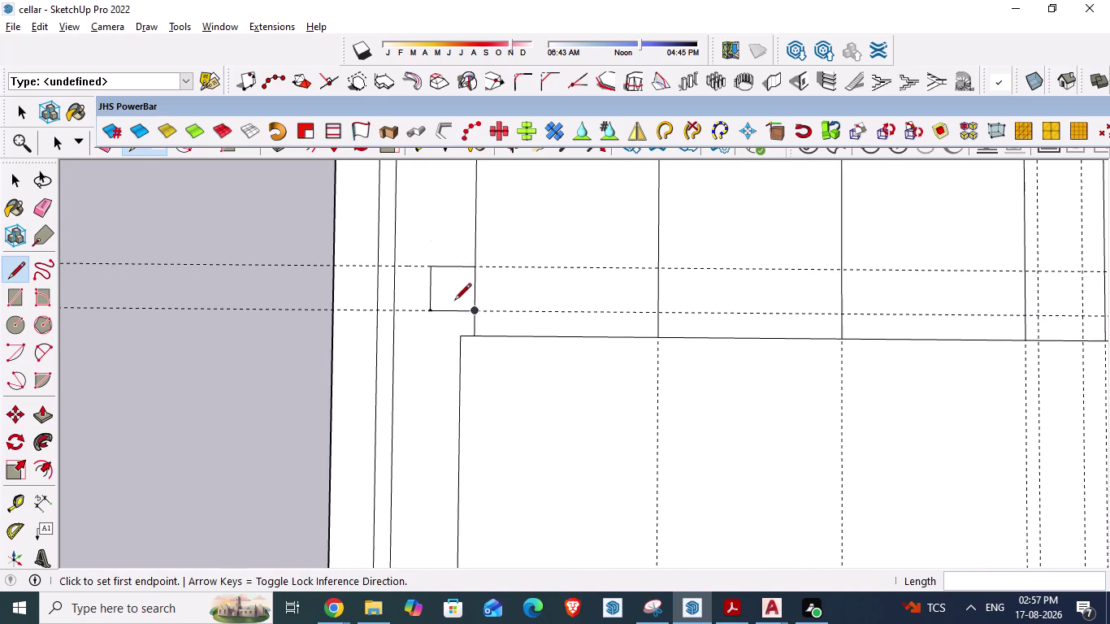
key(Escape)
scroll(down, 3)
scroll(up, 3)
scroll(down, 3)
scroll(down, 3)
scroll(down, 3)
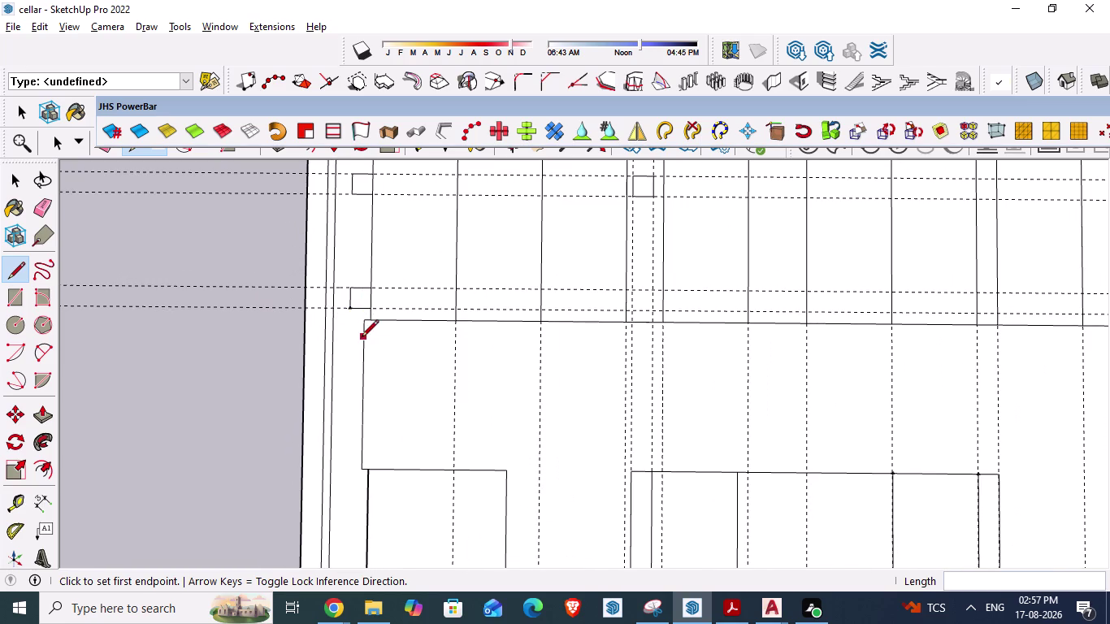
key(ctrl+s)
Draw a second closed 2' column square at the next guide intersection and save.
scroll(down, 3)
scroll(down, 3)
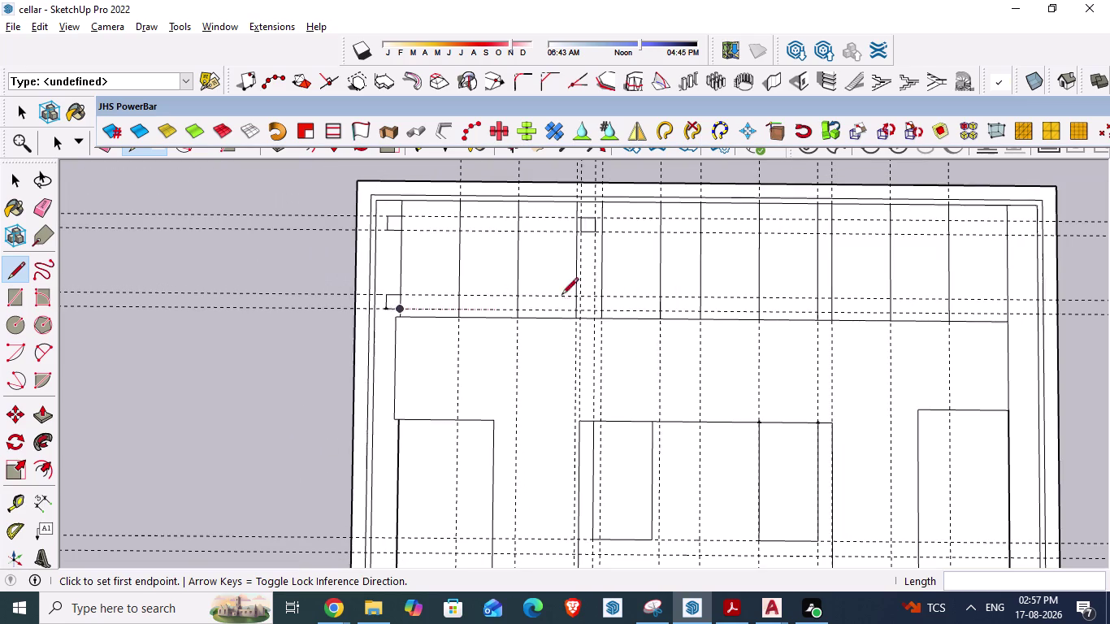
scroll(up, 3)
scroll(up, 3)
scroll(up, 3)
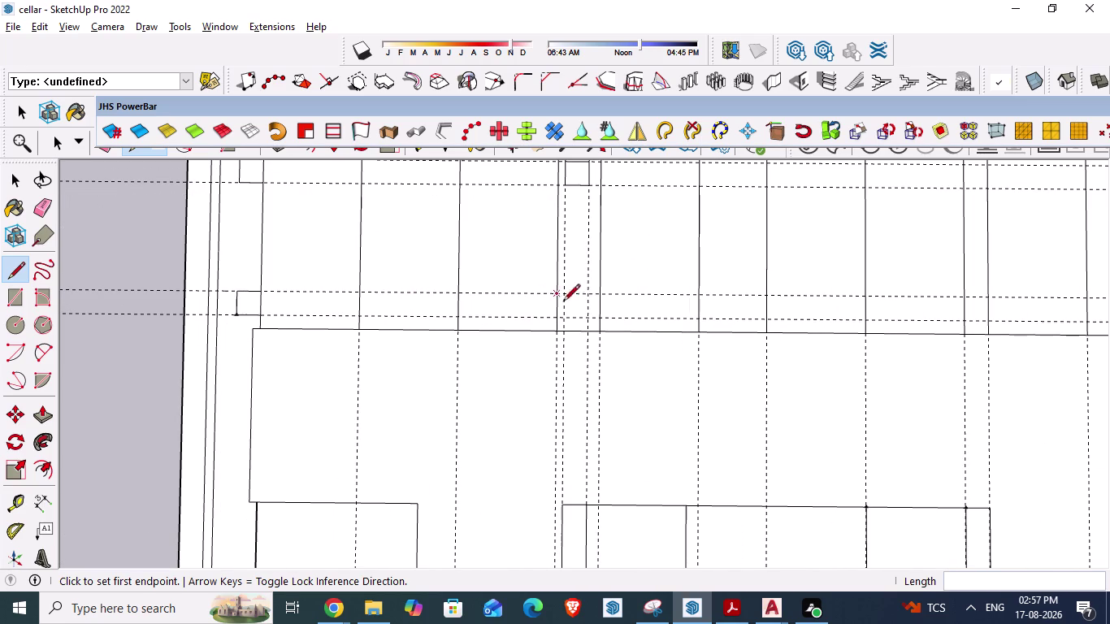
click(587, 298)
click(566, 296)
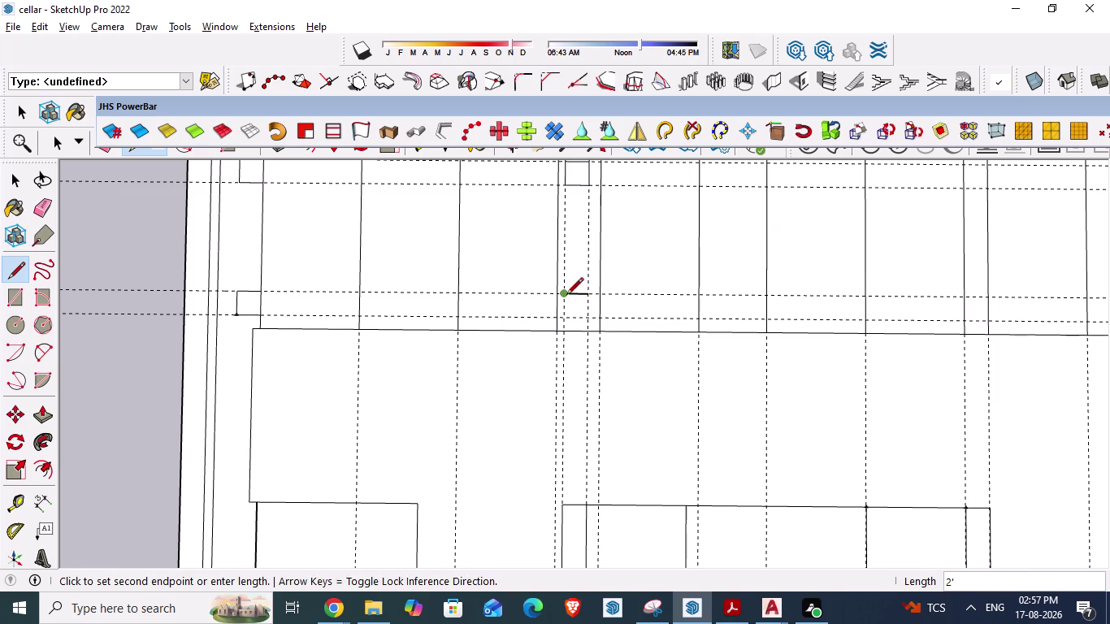
click(565, 319)
click(585, 321)
click(589, 299)
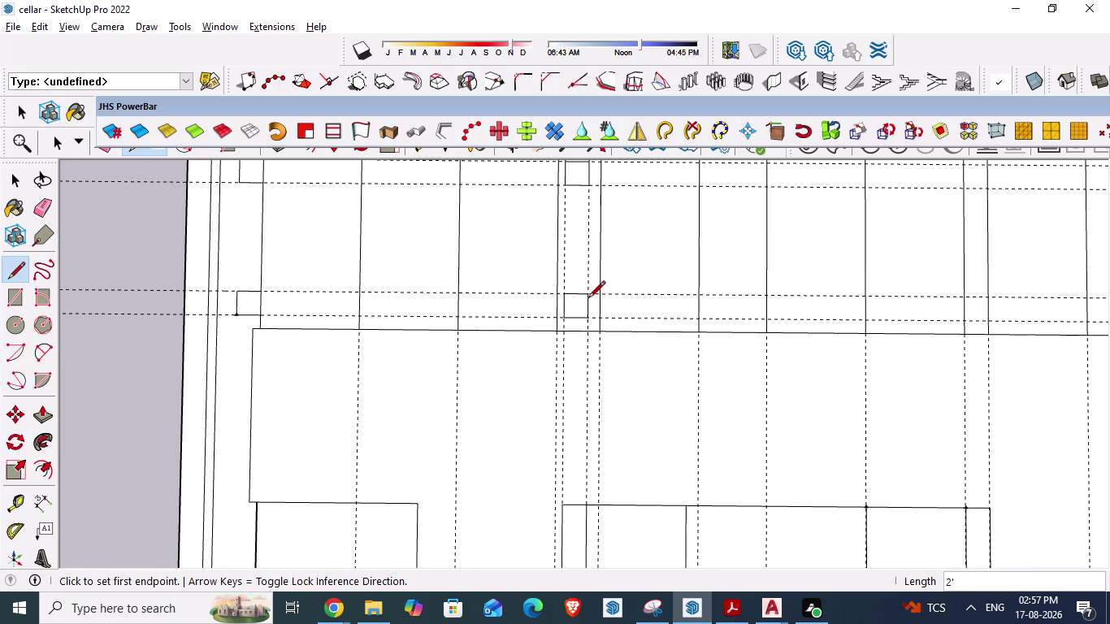
scroll(down, 3)
scroll(down, 3)
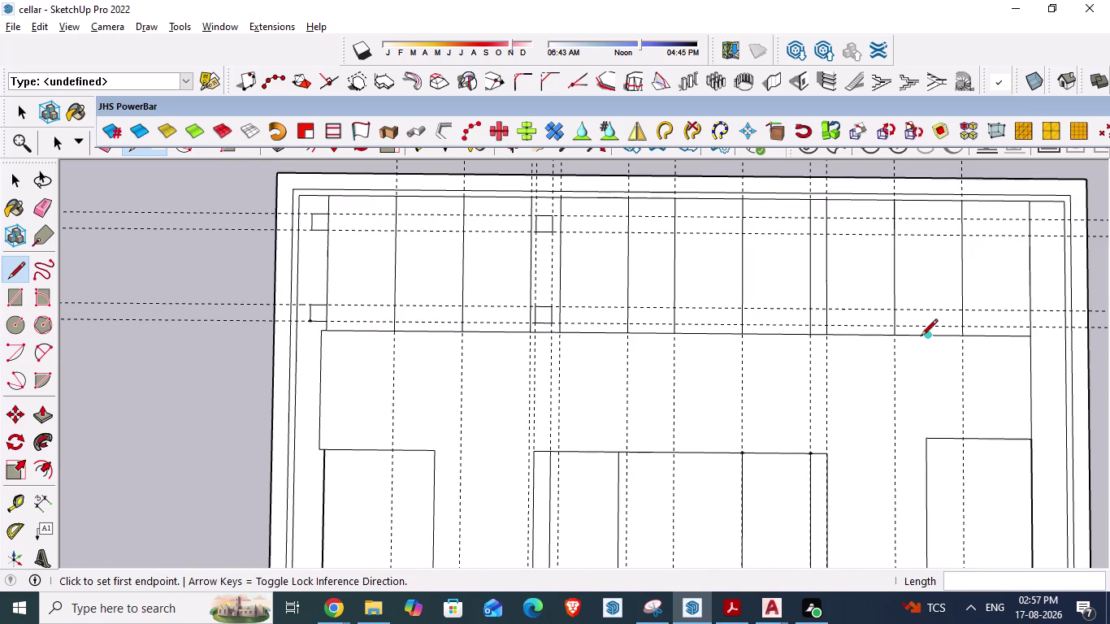
key(ctrl+s)
scroll(down, 3)
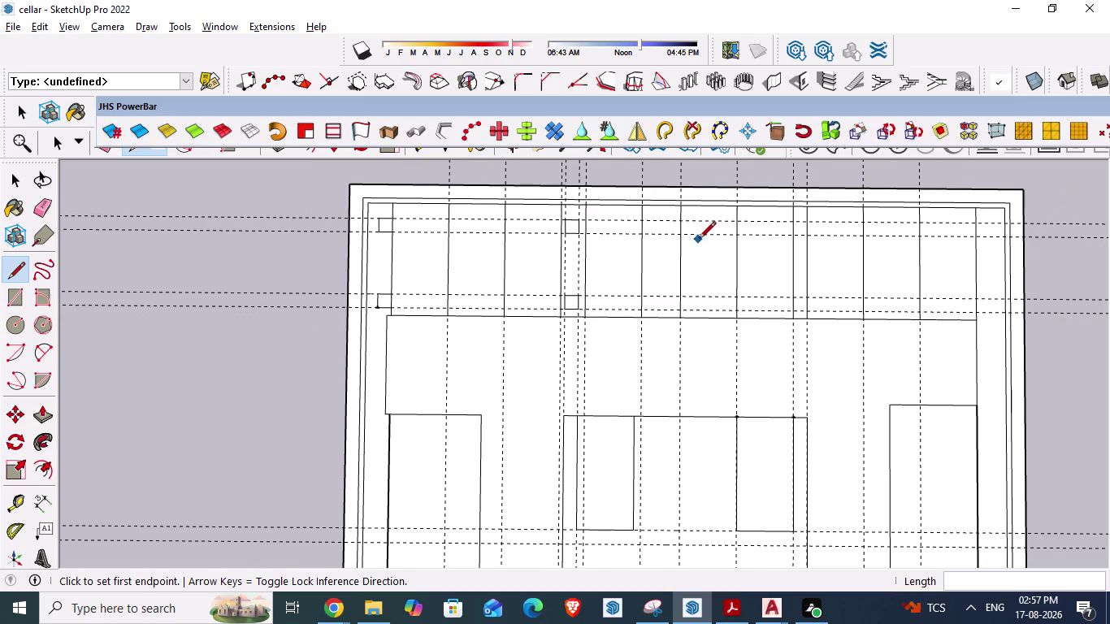
scroll(down, 3)
scroll(down, 3)
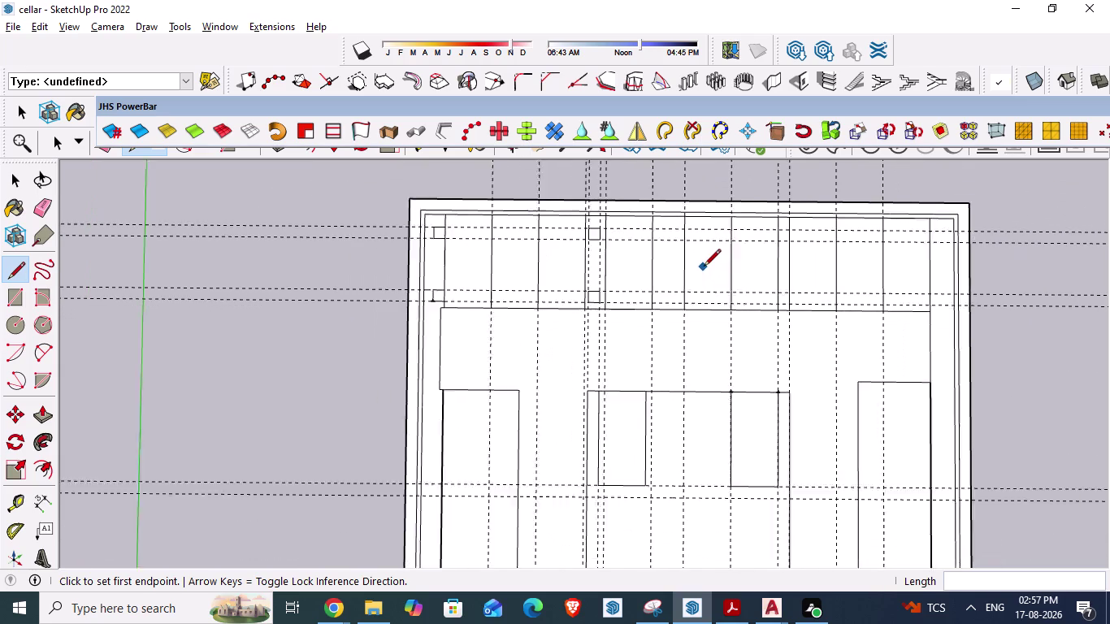
scroll(down, 3)
key(alt+Tab)
scroll(down, 3)
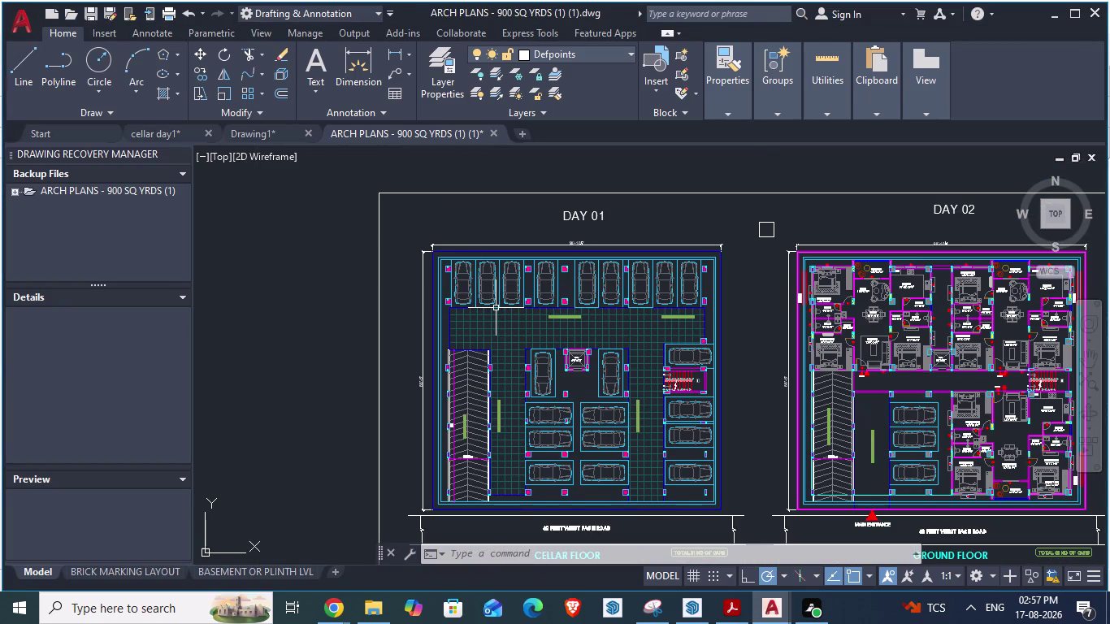
Try aligned measurements from the upper and lower column corners, cancelling each.
scroll(up, 3)
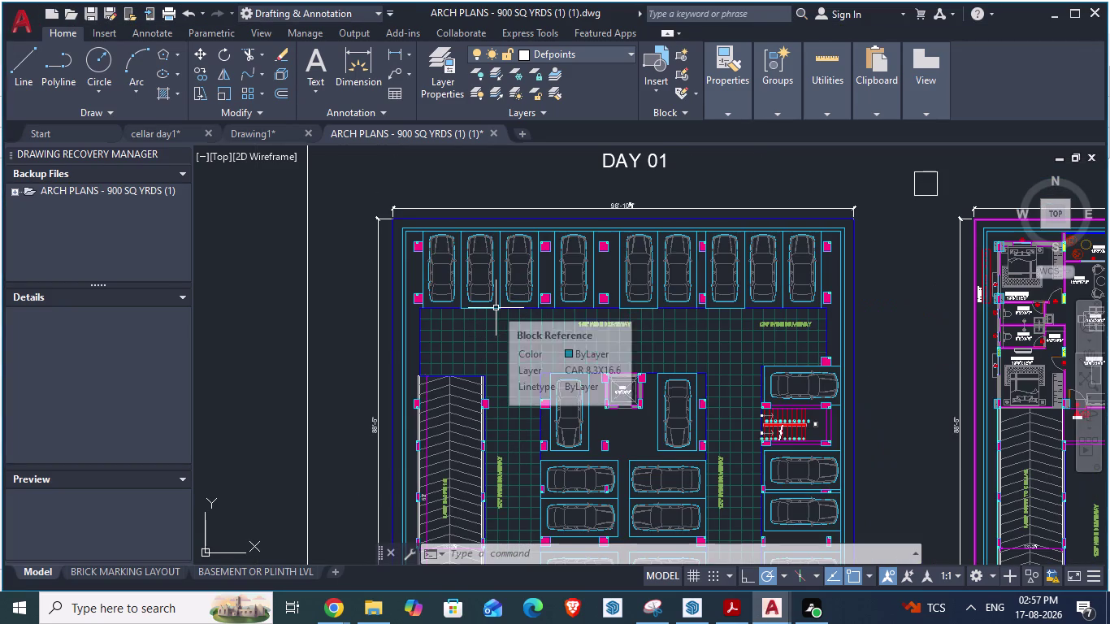
scroll(up, 3)
scroll(down, 3)
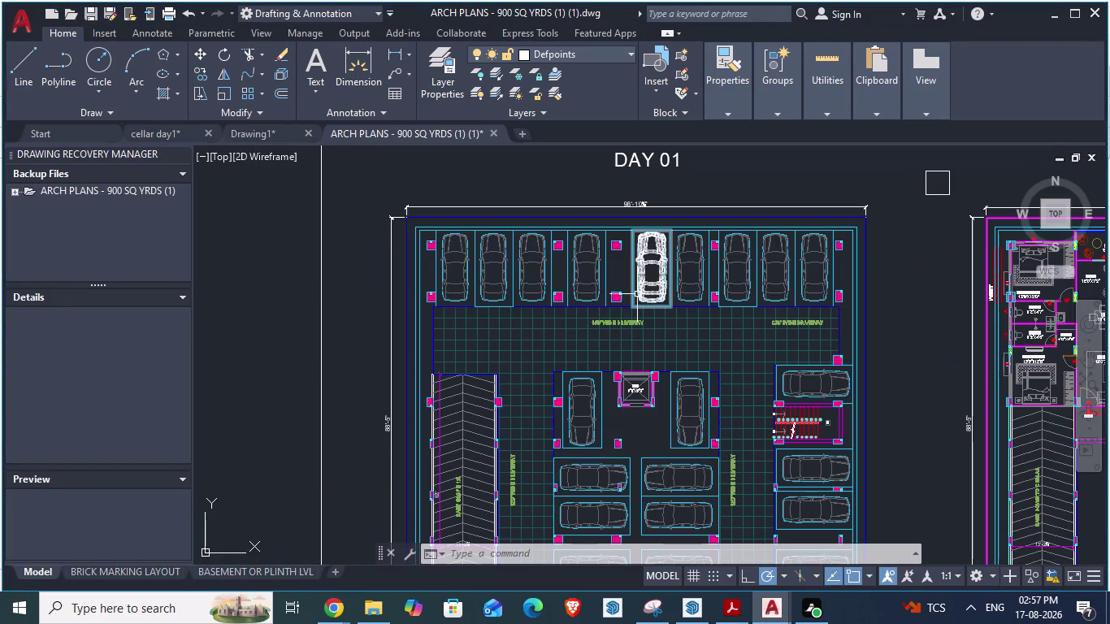
scroll(up, 3)
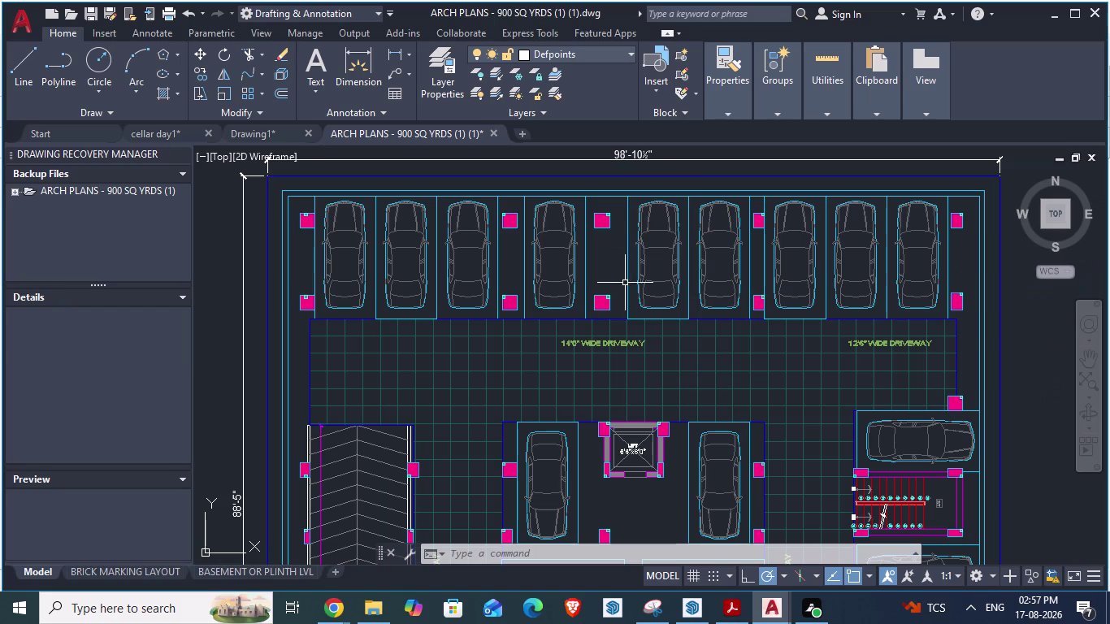
key(space)
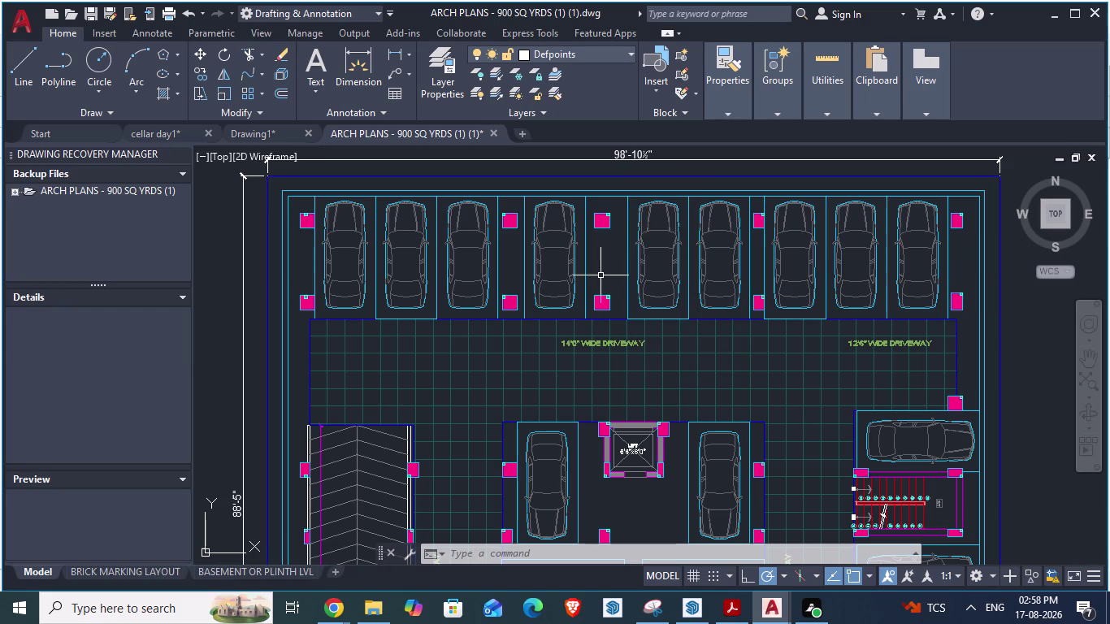
scroll(up, 3)
click(613, 274)
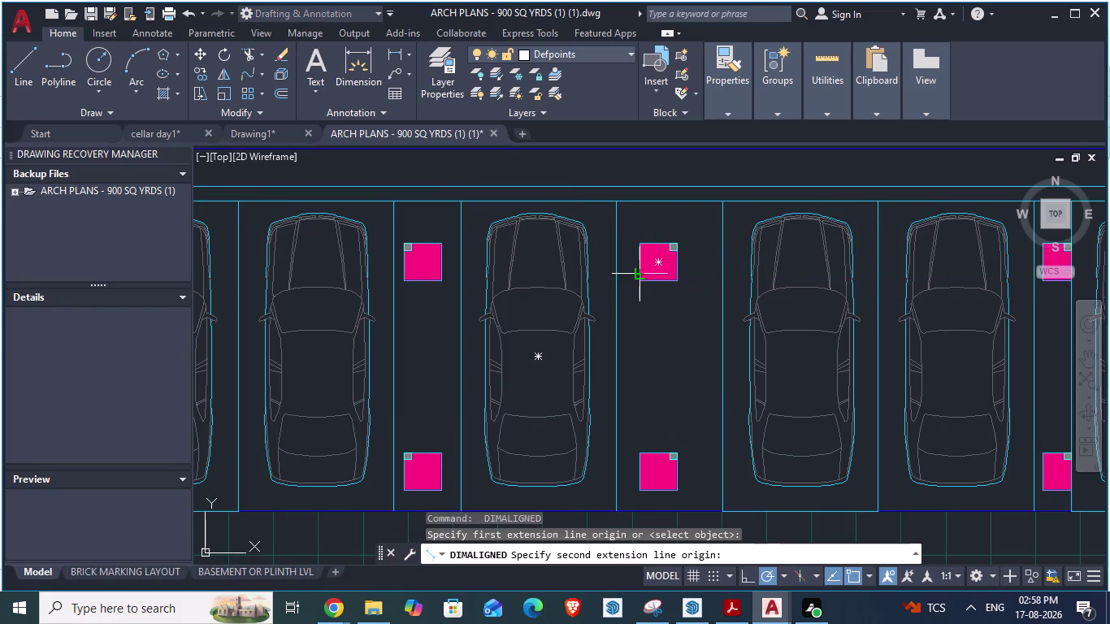
key(Escape)
key(space)
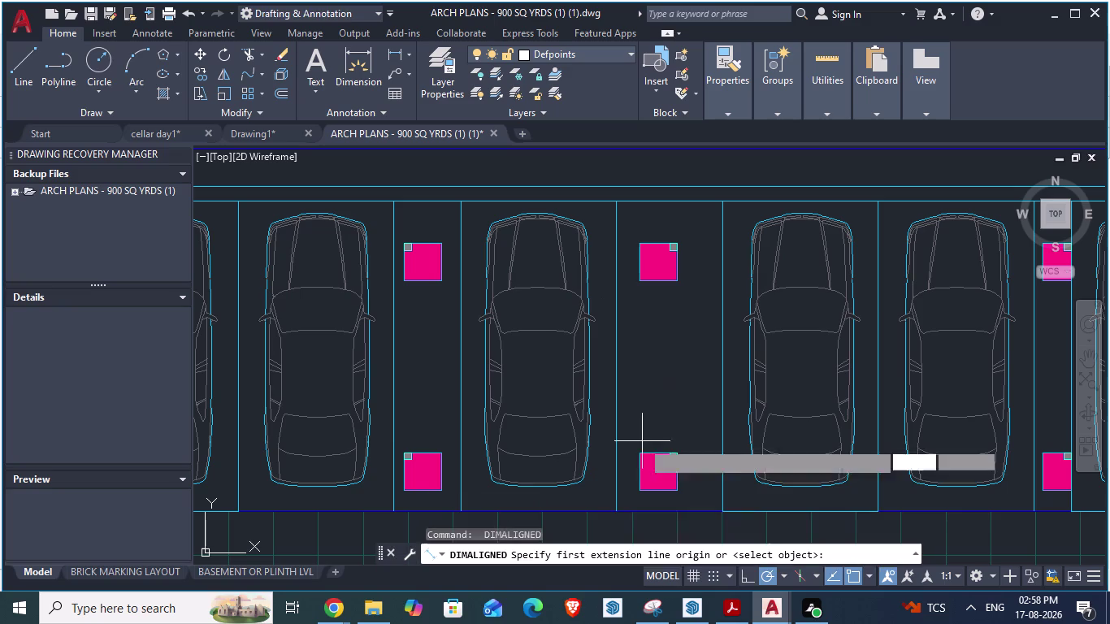
click(617, 472)
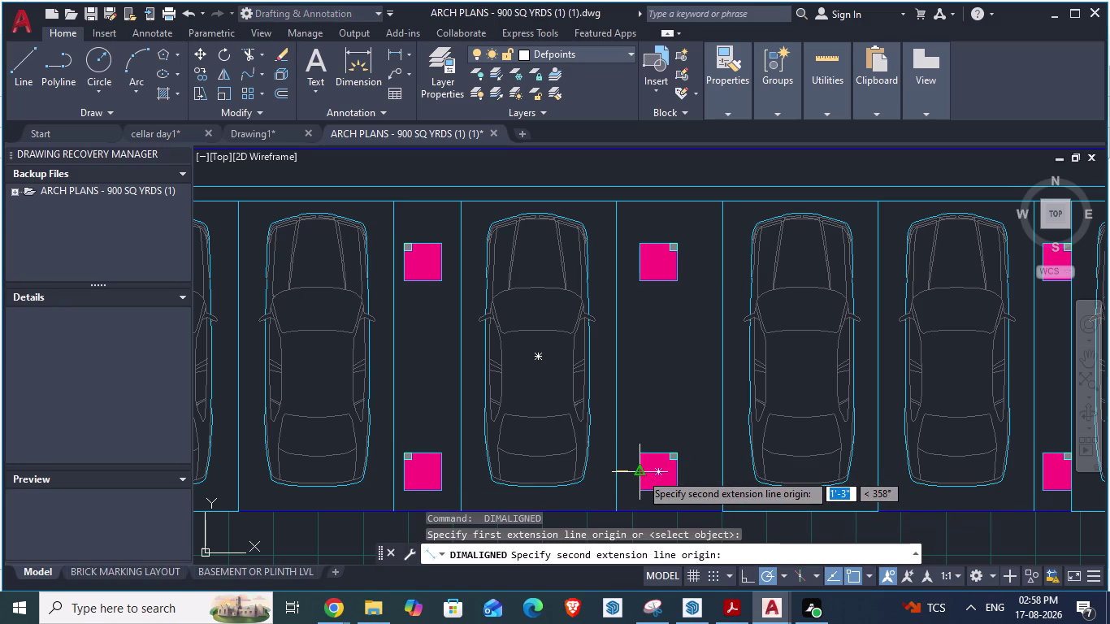
key(Escape)
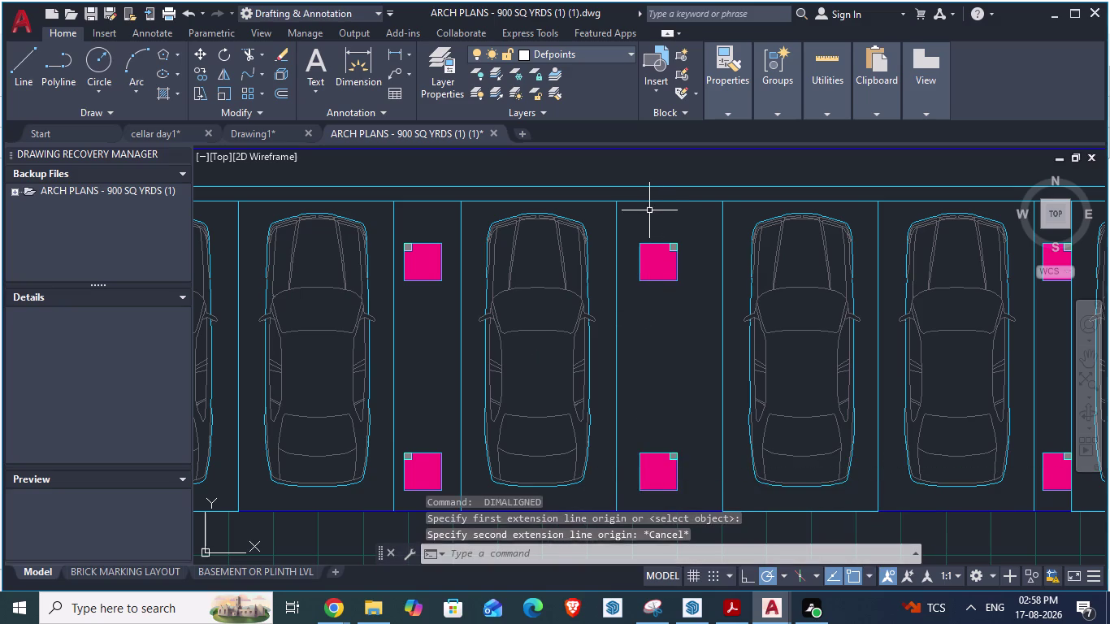
Measure from the boundary lines above the right and left columns, then cancel.
key(space)
click(649, 202)
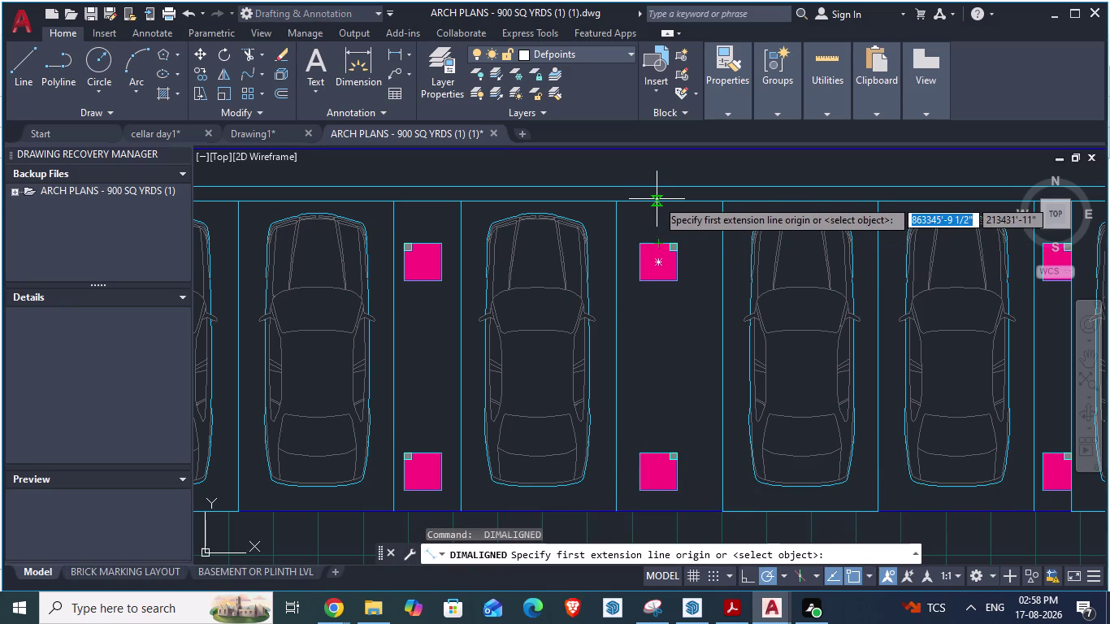
click(660, 200)
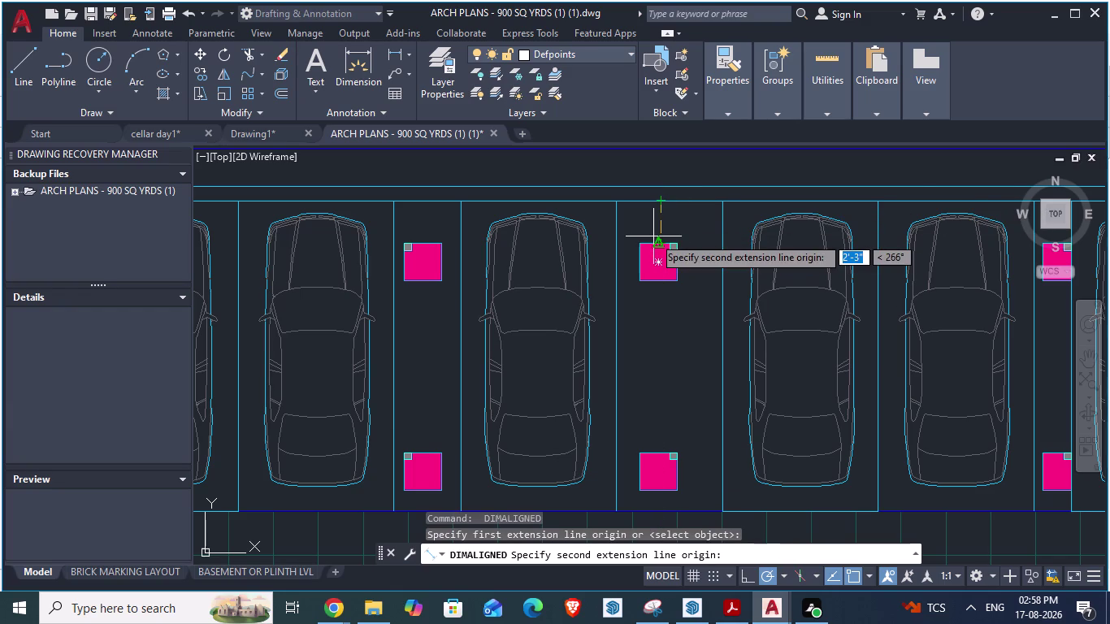
key(Escape)
key(space)
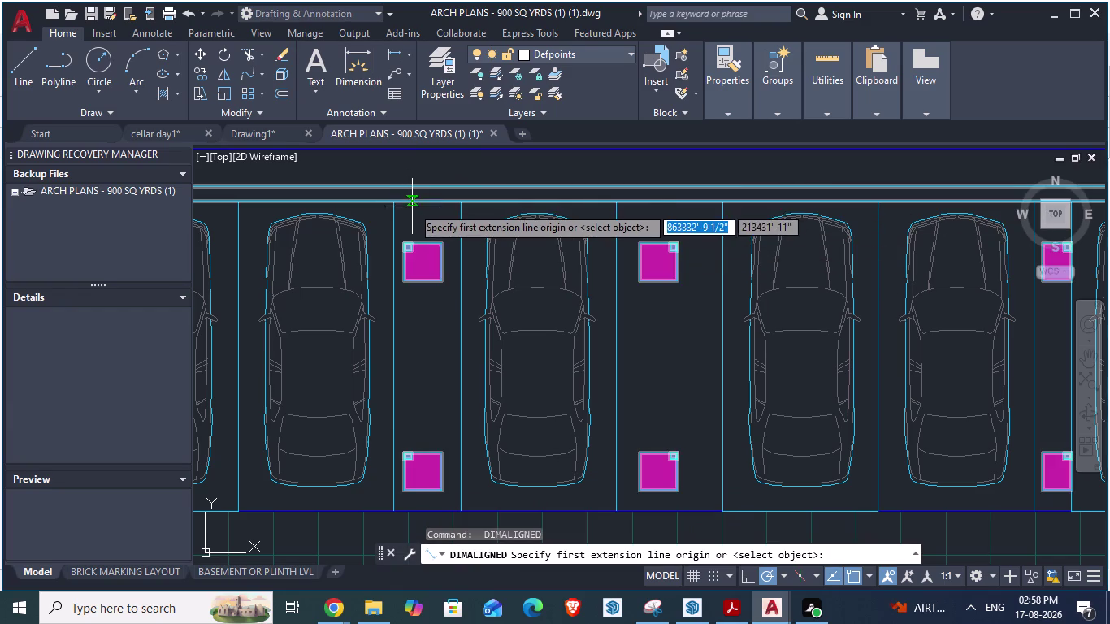
click(415, 208)
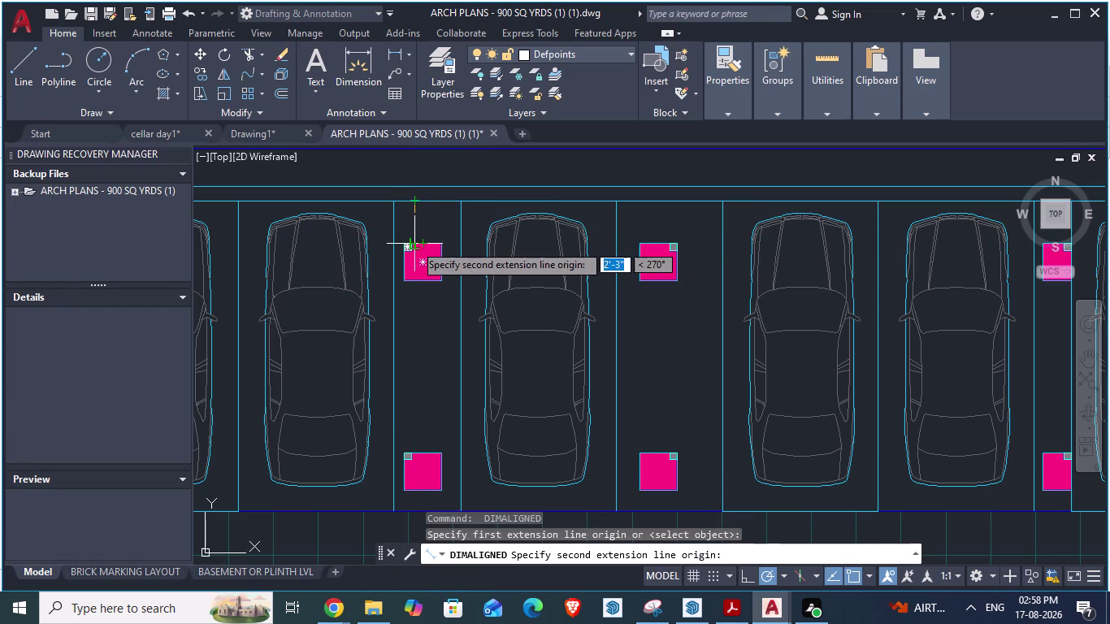
key(Escape)
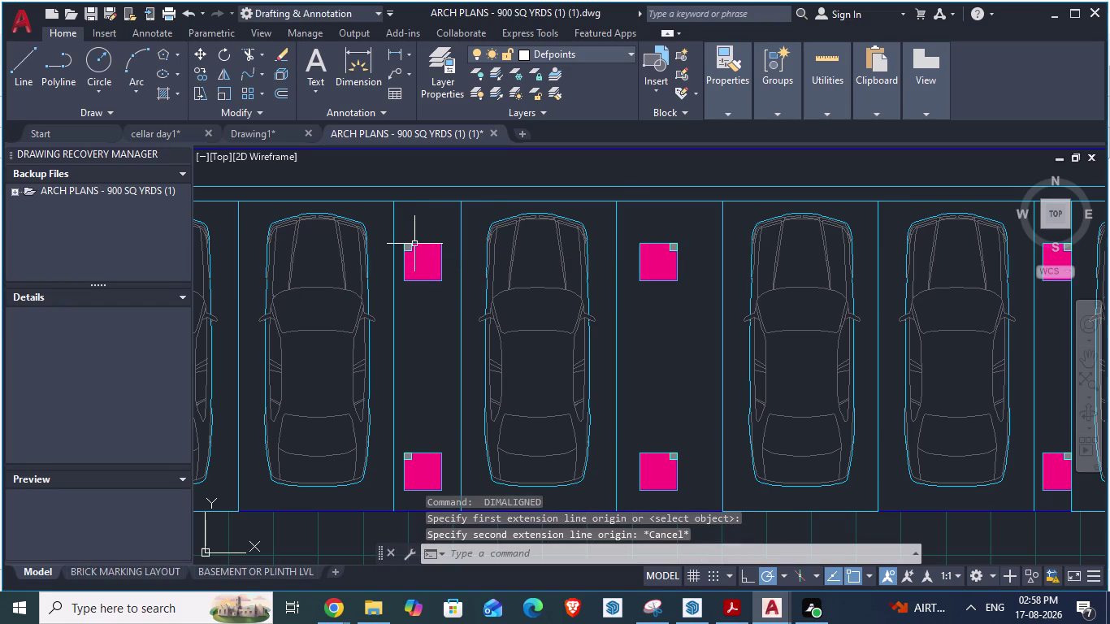
key(alt+Tab)
key(alt+Tab)
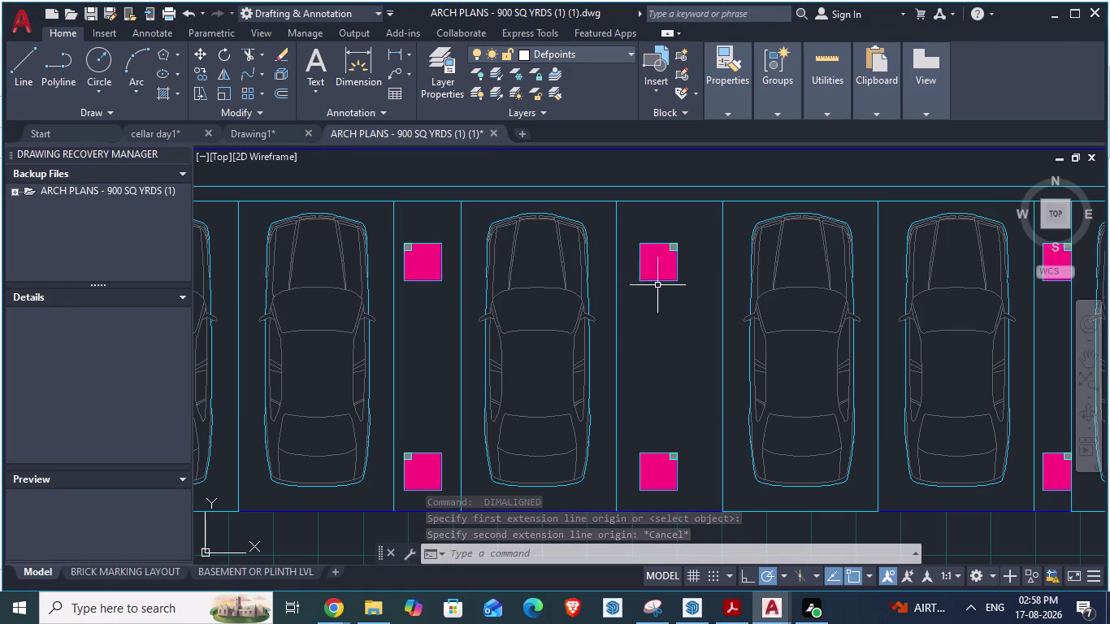
Measure the stall line beside the column (about 1'-3") and dismiss the template chooser.
key(space)
click(619, 264)
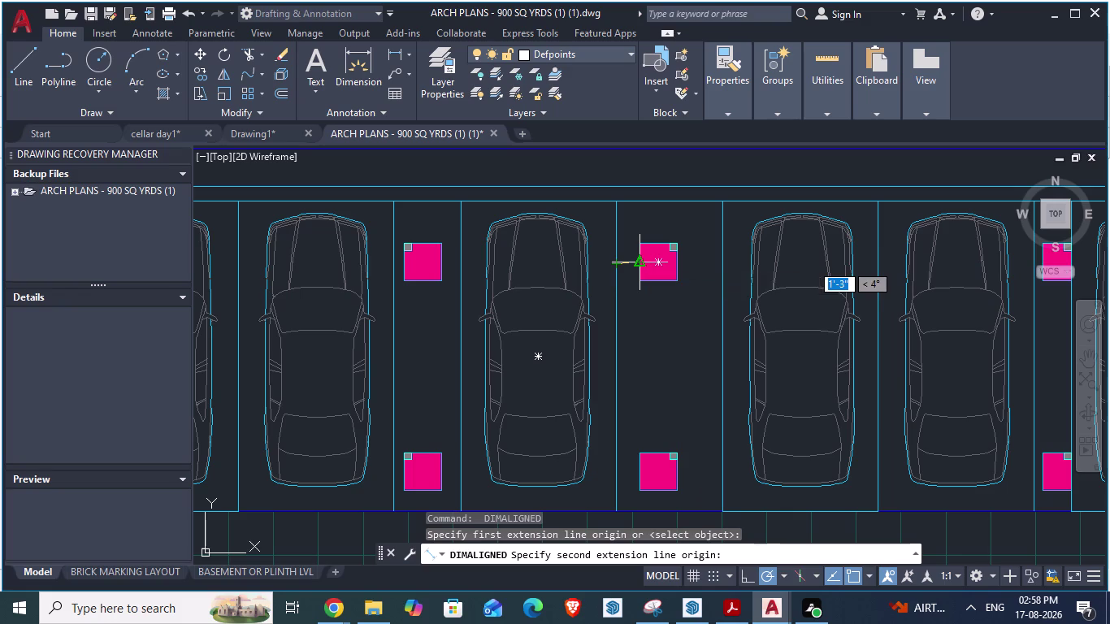
key(Escape)
scroll(up, 3)
key(space)
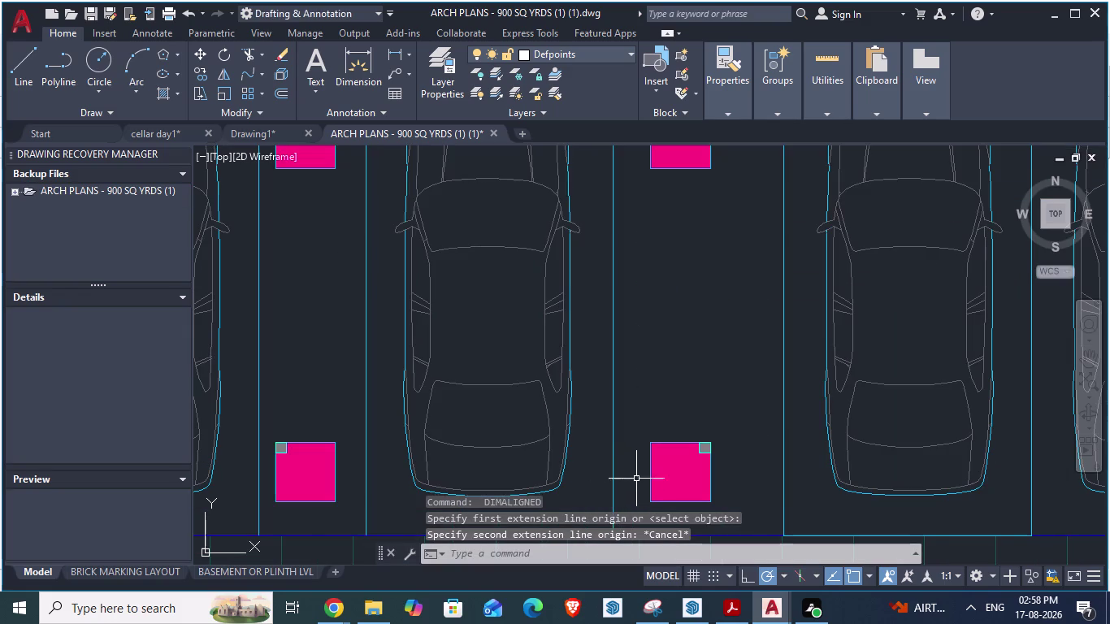
click(611, 470)
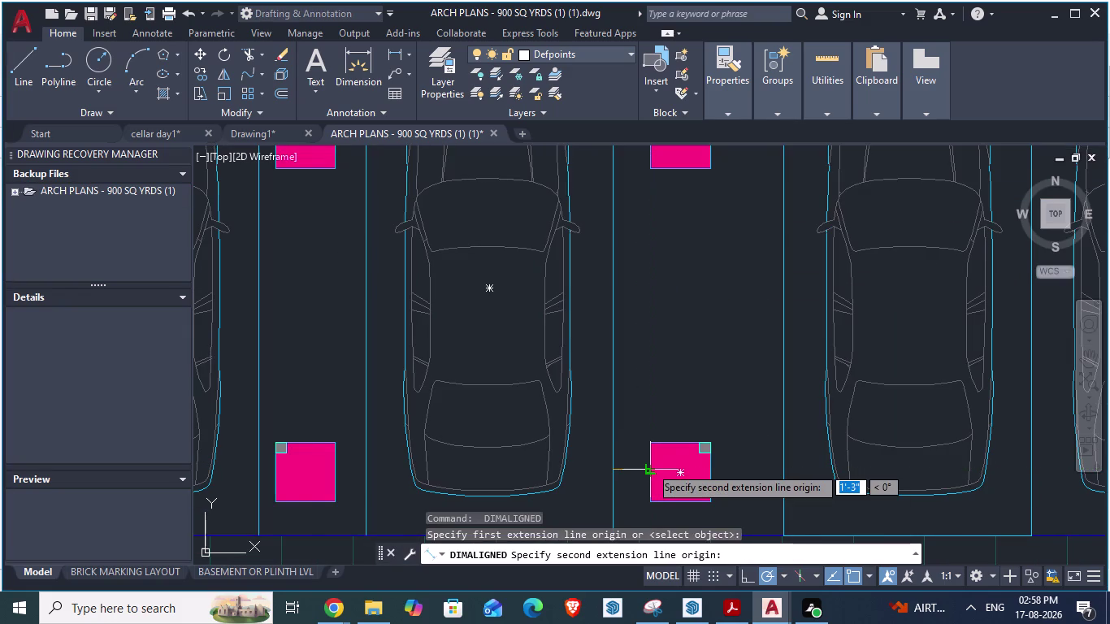
key(Escape)
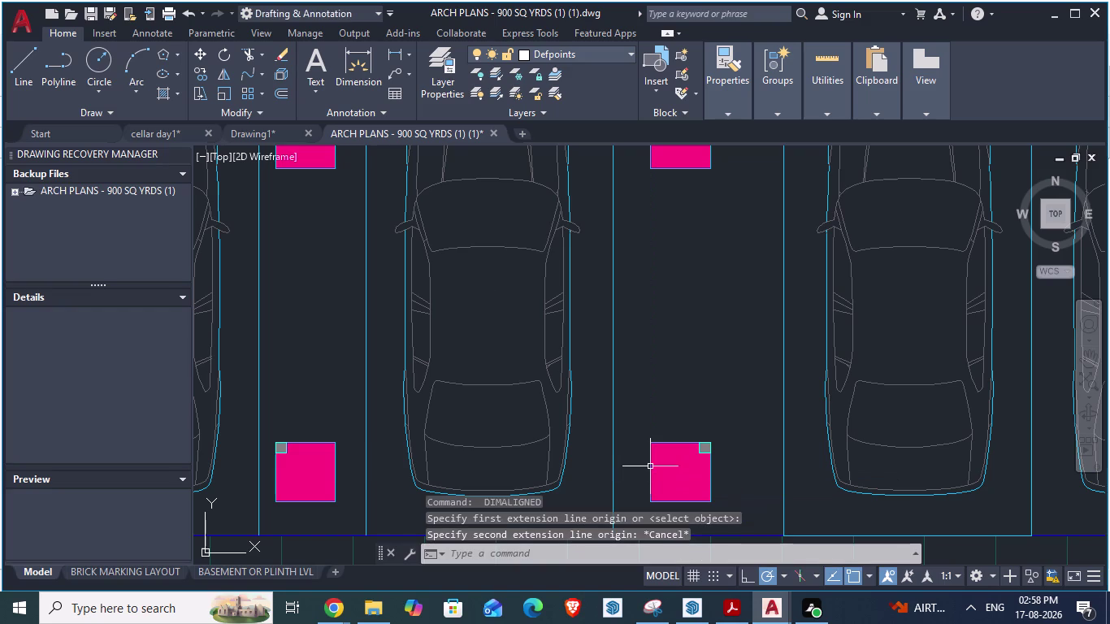
key(alt+1)
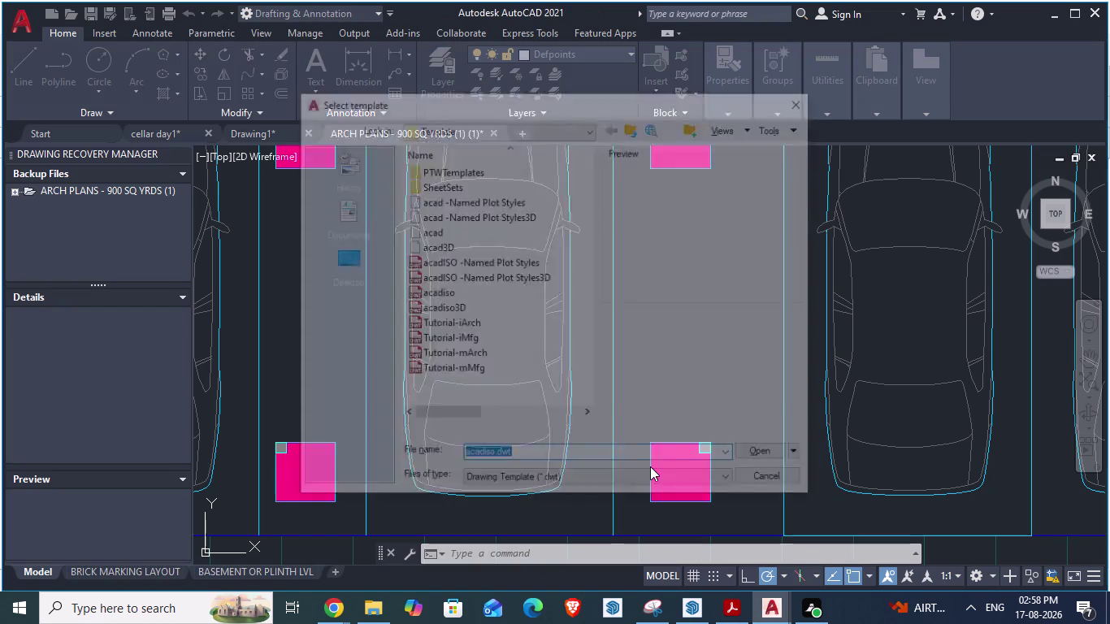
key(Escape)
key(alt+Tab)
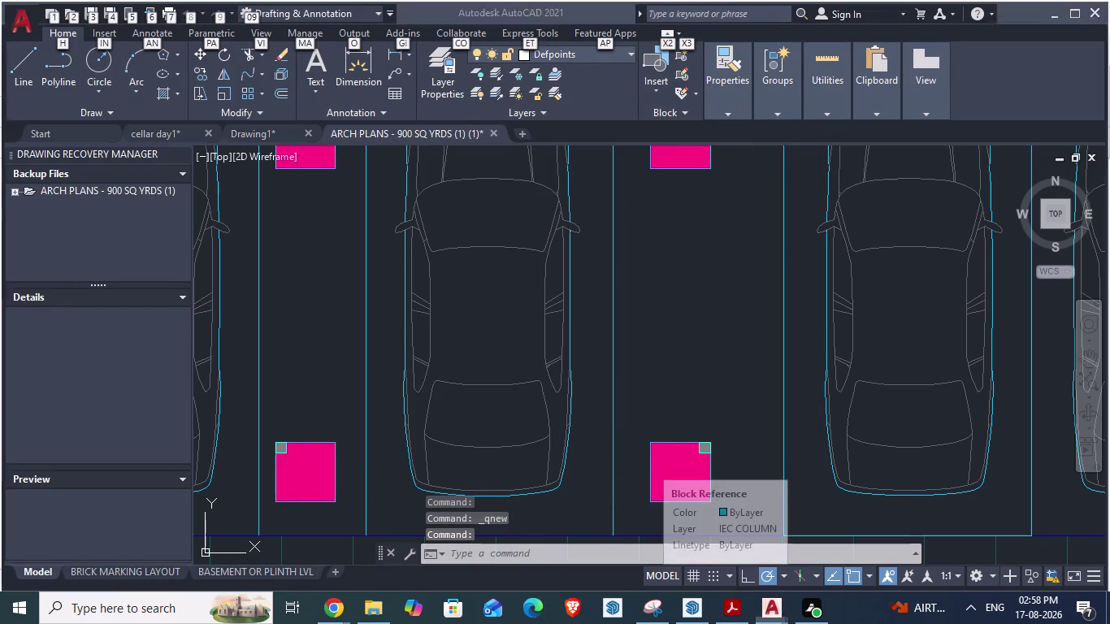
key(alt+Tab)
key(alt+Tab)
Place a Tape Measure guide 1'3" from the inner wall edge.
scroll(down, 3)
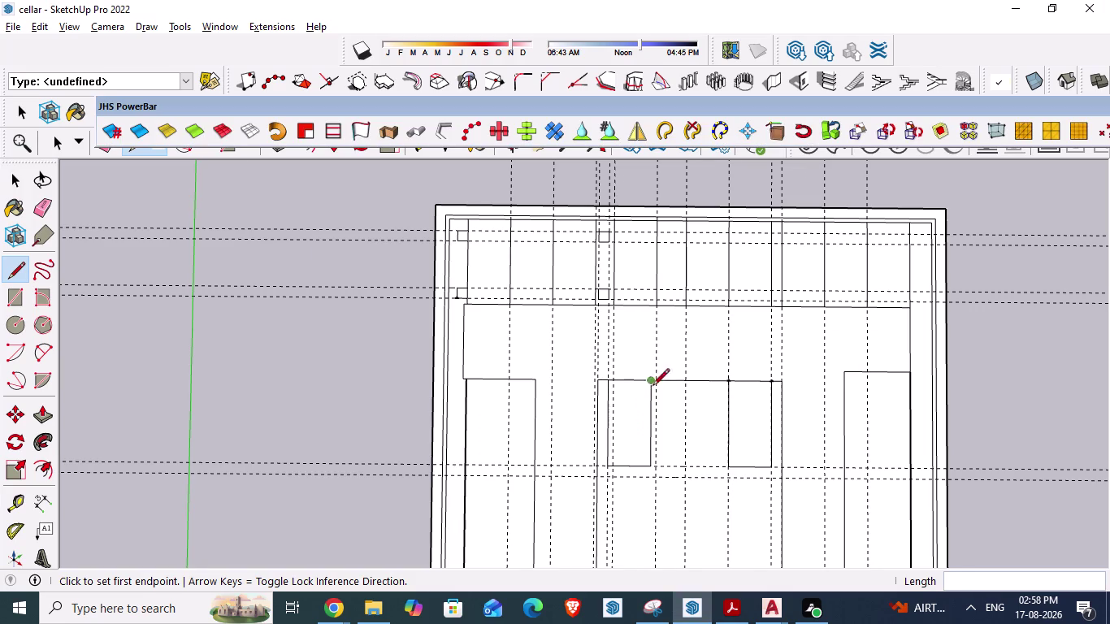
scroll(up, 3)
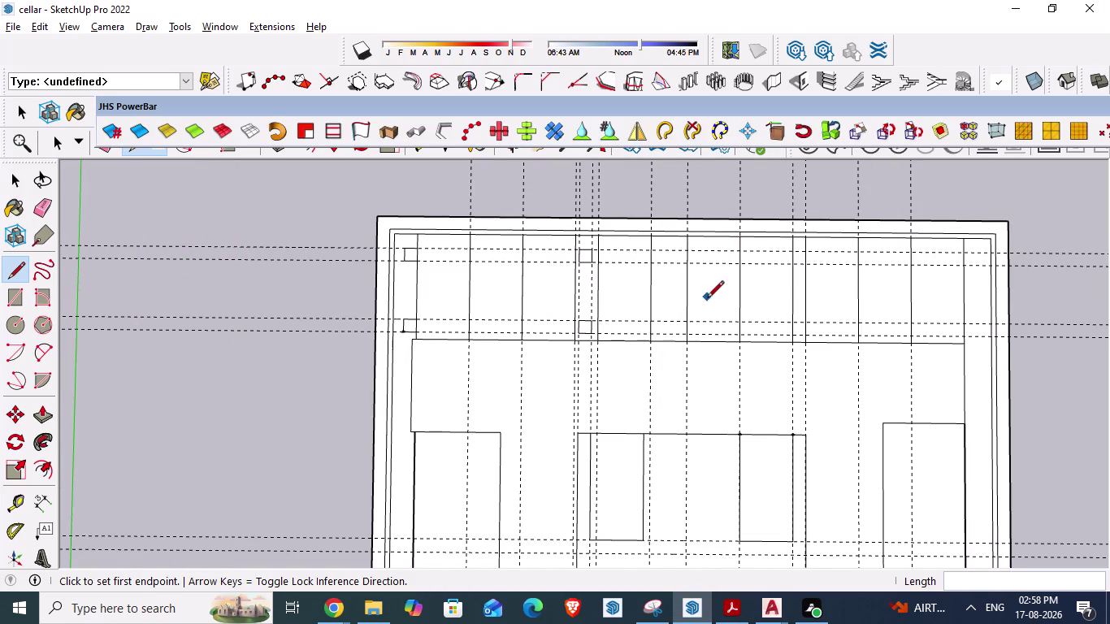
scroll(up, 3)
scroll(up, 3)
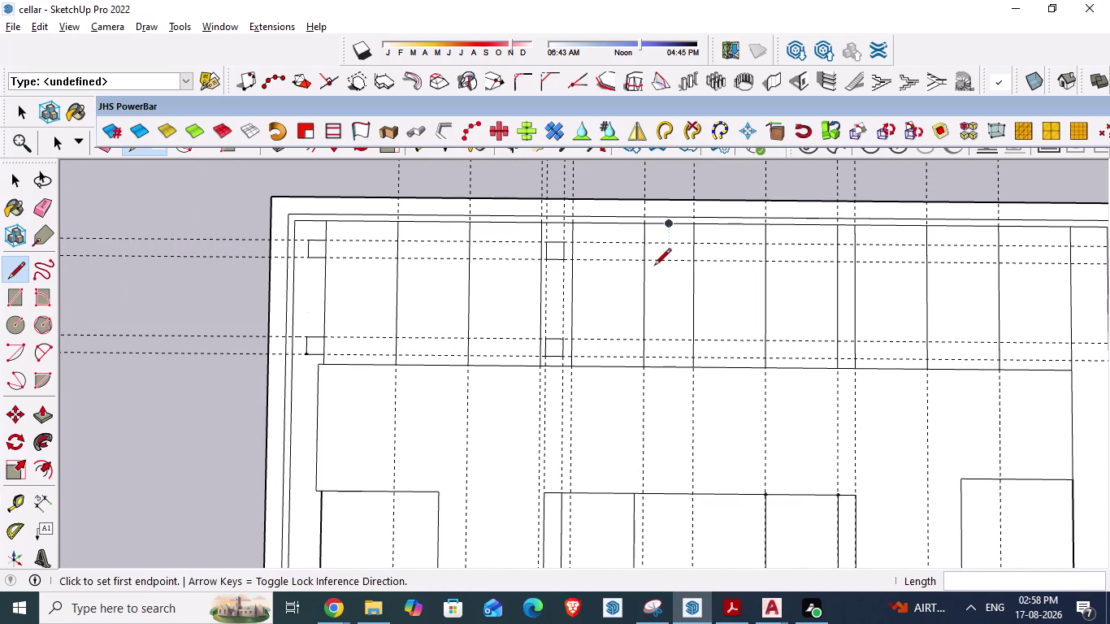
key(space)
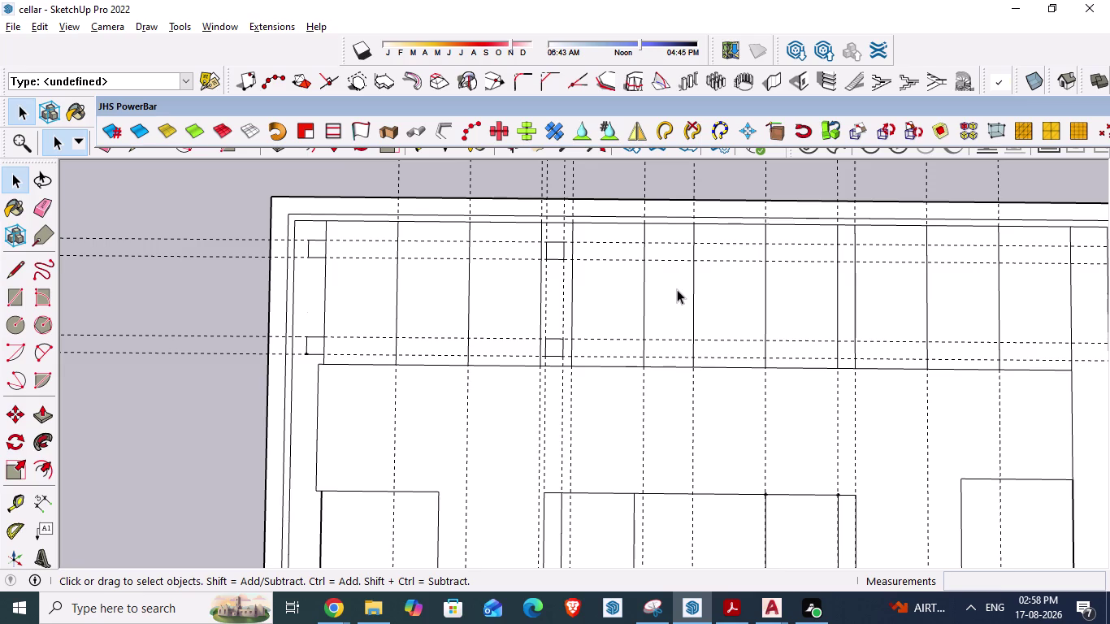
key(t)
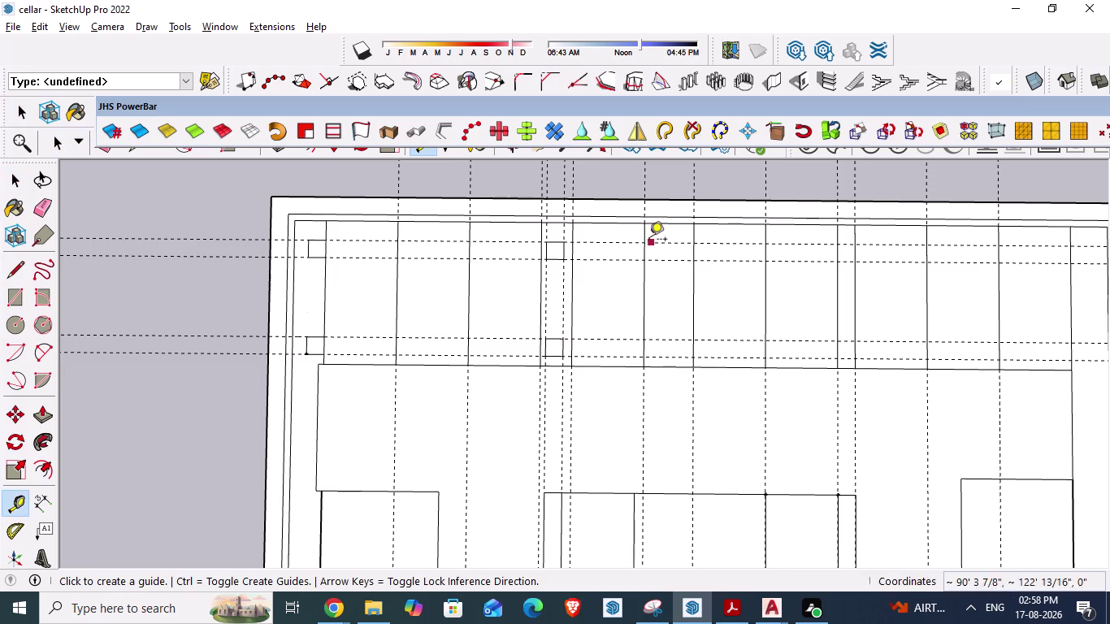
click(646, 234)
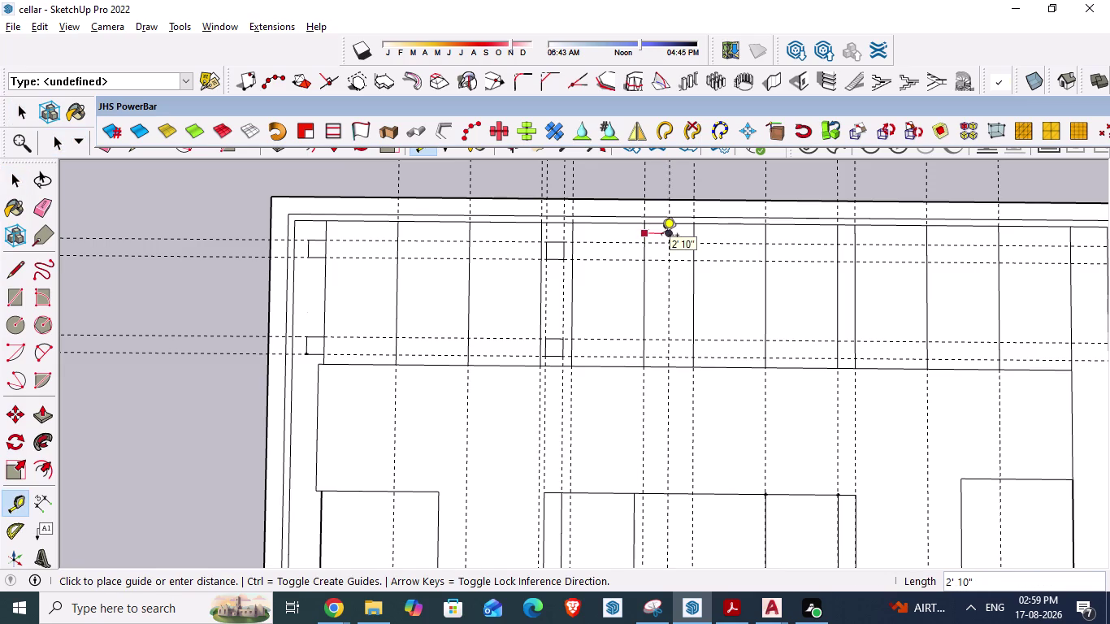
text(1'3)
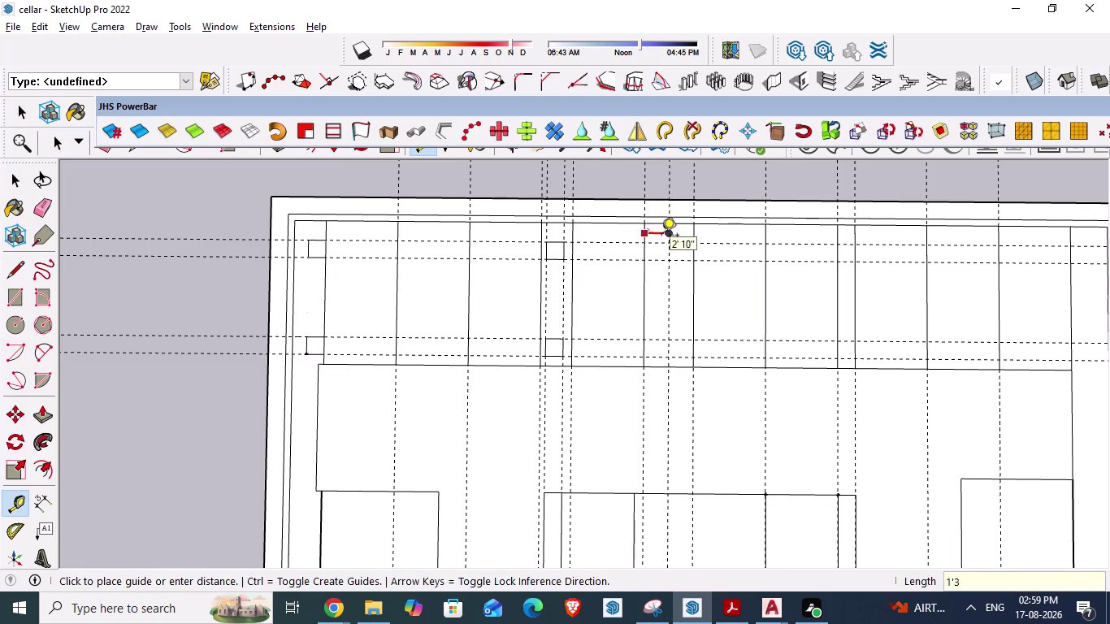
key(shift+quotedbl)
key(Return)
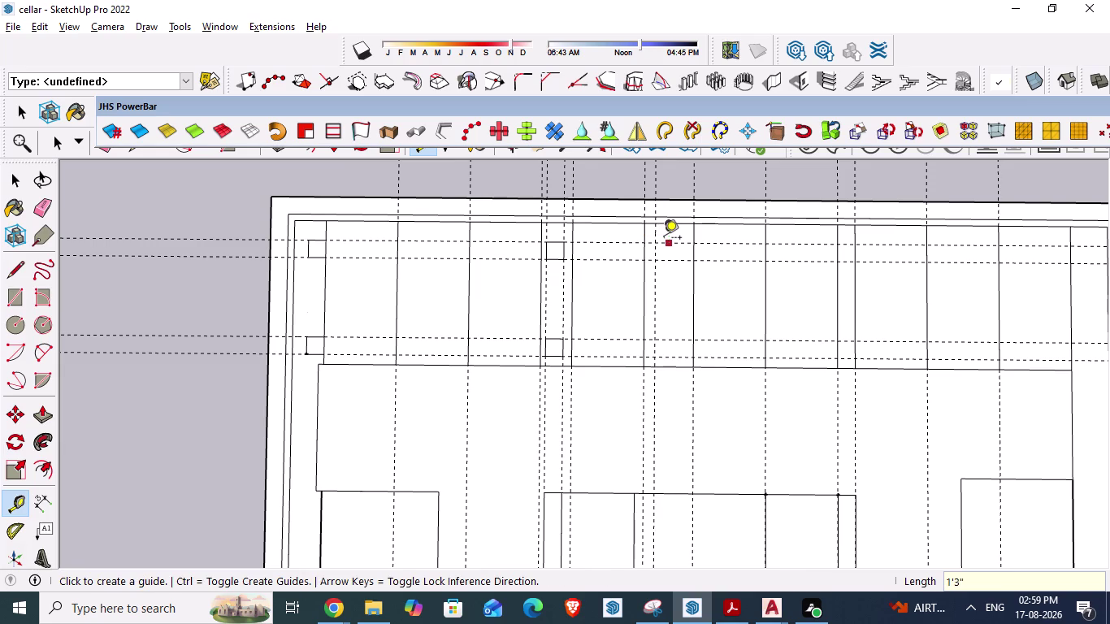
scroll(up, 3)
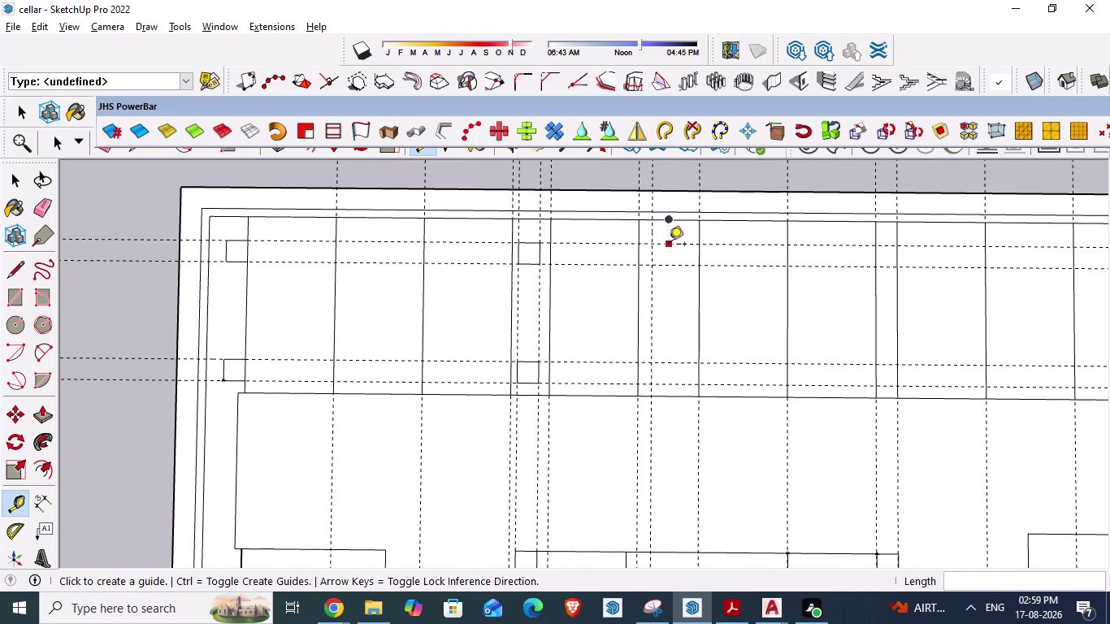
key(Escape)
Add two more guides offset 2' from the wall edge and from the new guide.
click(668, 221)
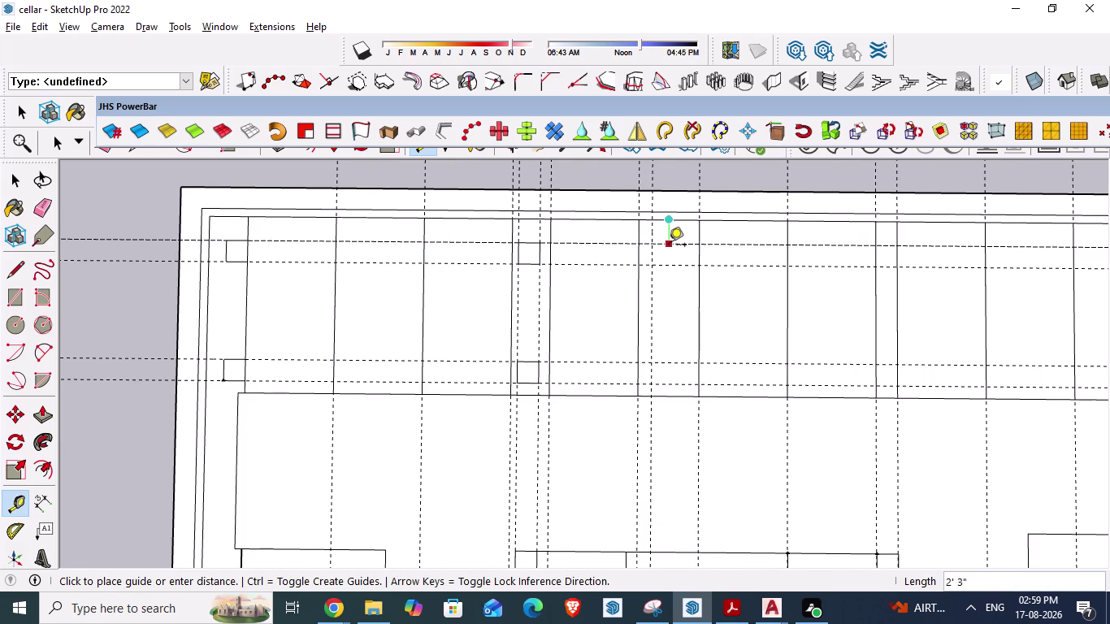
key(Escape)
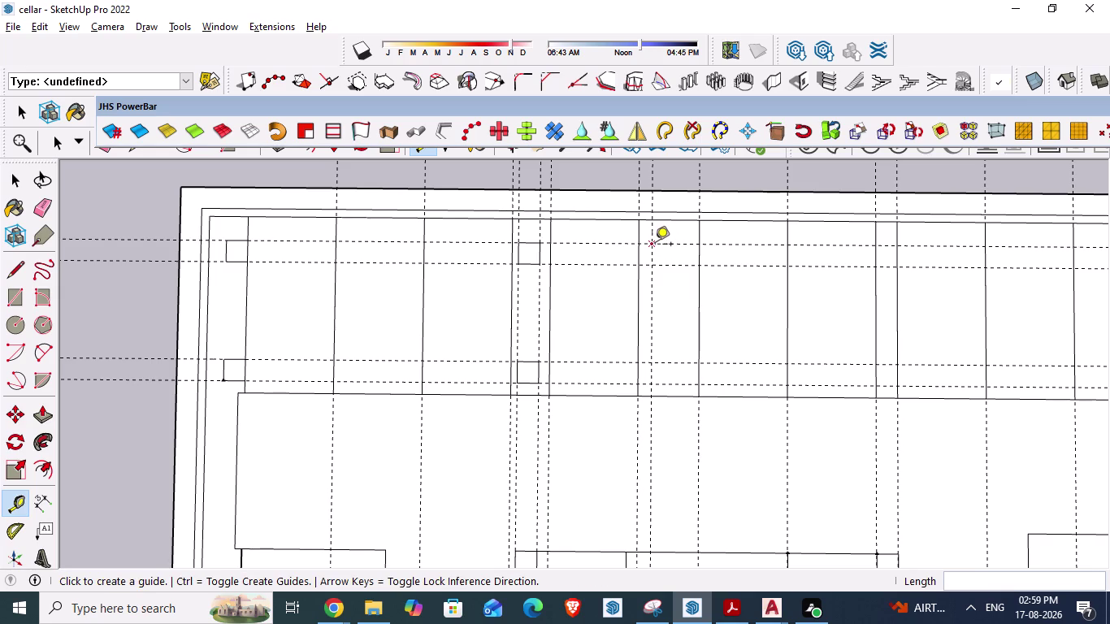
click(655, 245)
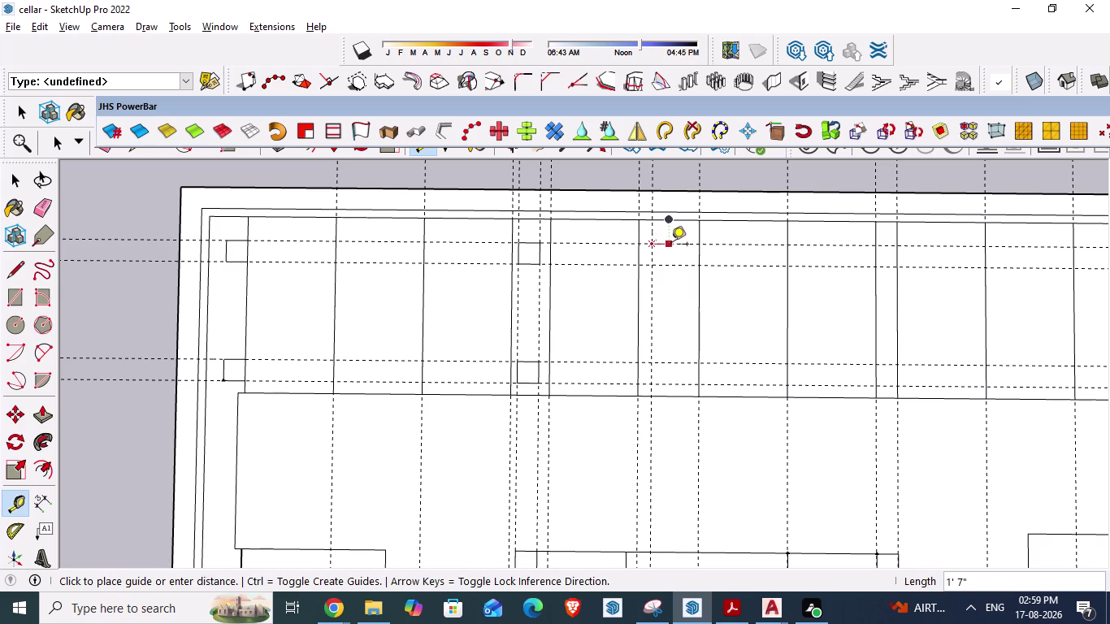
key(2)
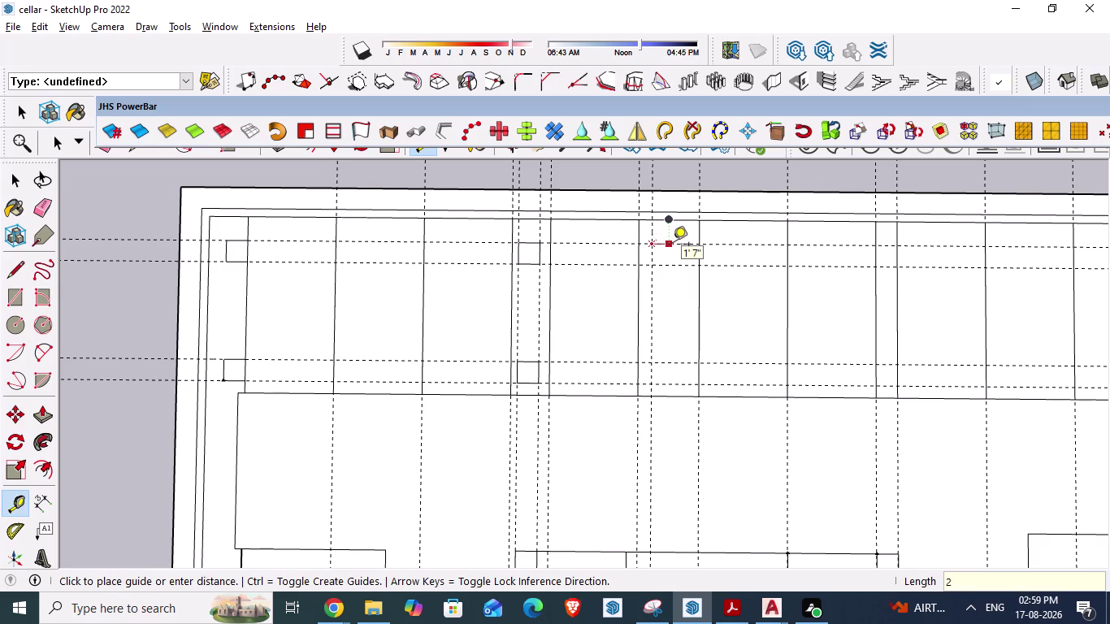
key(apostrophe)
key(Return)
key(Escape)
click(651, 290)
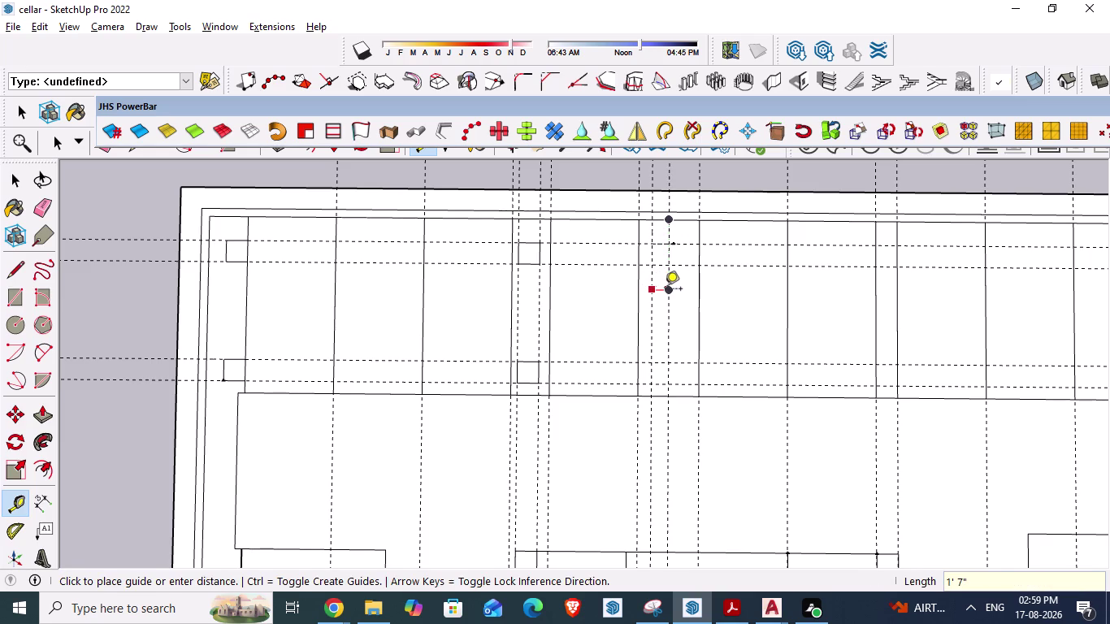
text(2')
key(Return)
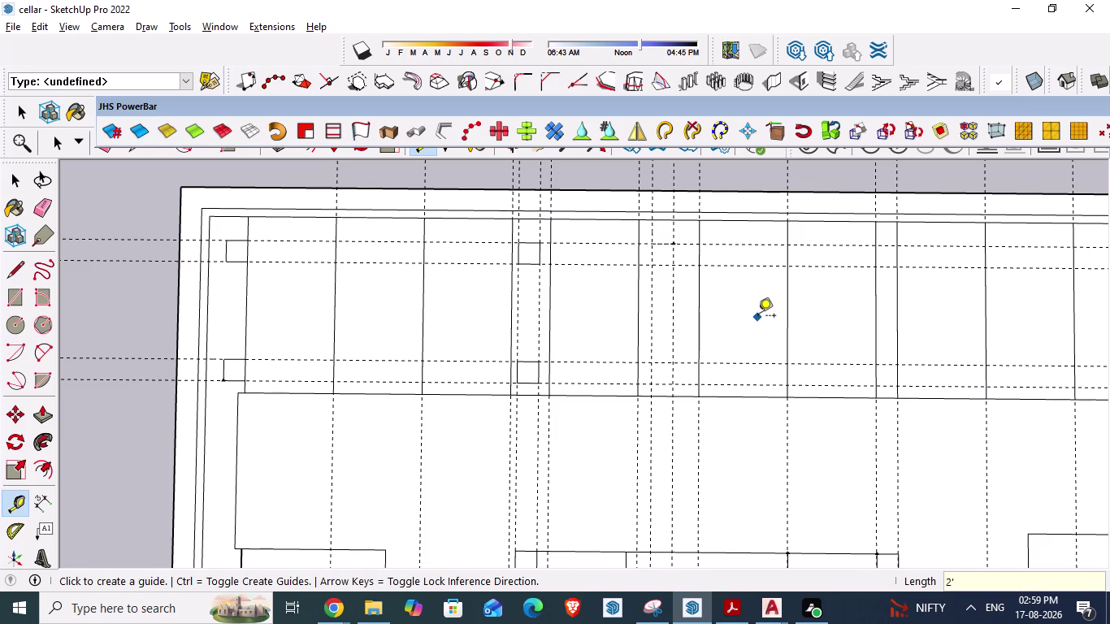
key(Escape)
Zoom out on the AutoCAD parking plan to check column squares, then scroll the SketchUp model.
key(alt+Tab)
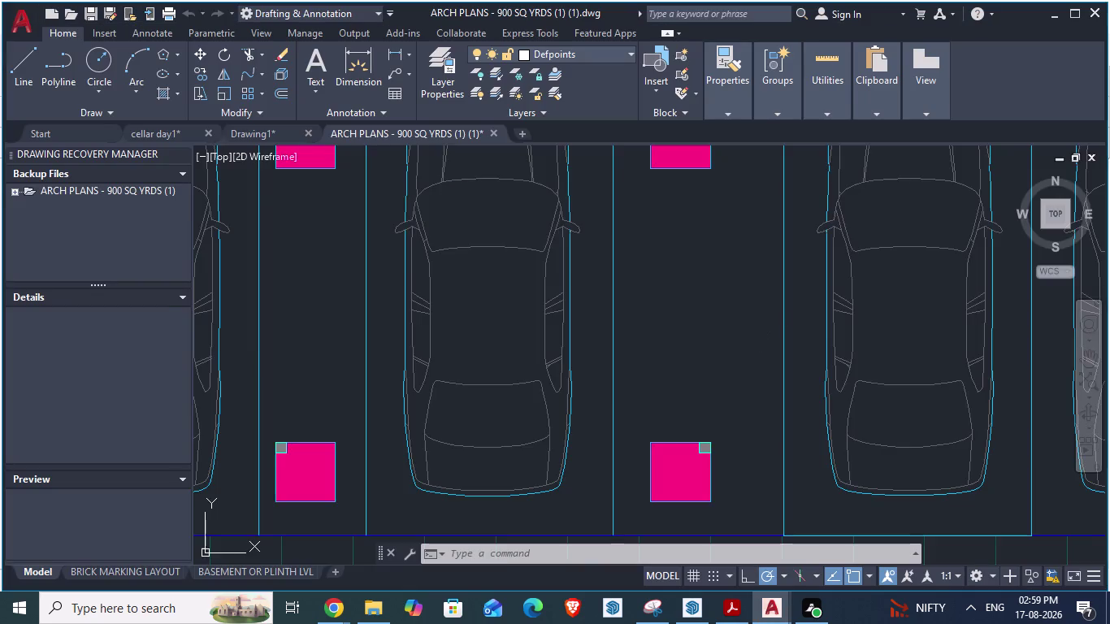
scroll(down, 3)
scroll(down, 3)
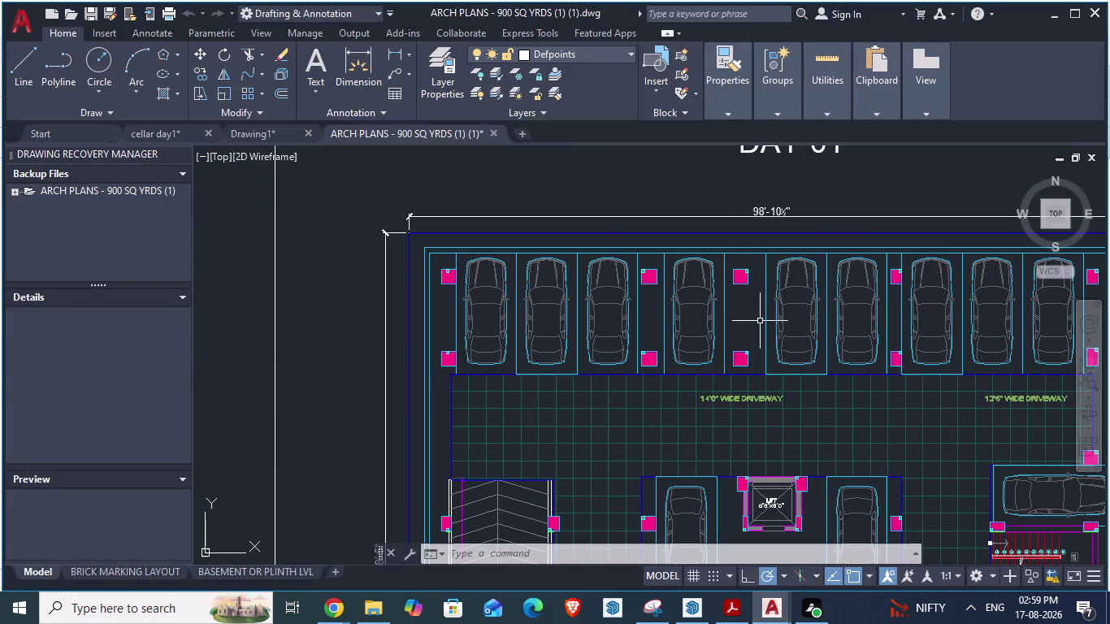
key(alt+Tab)
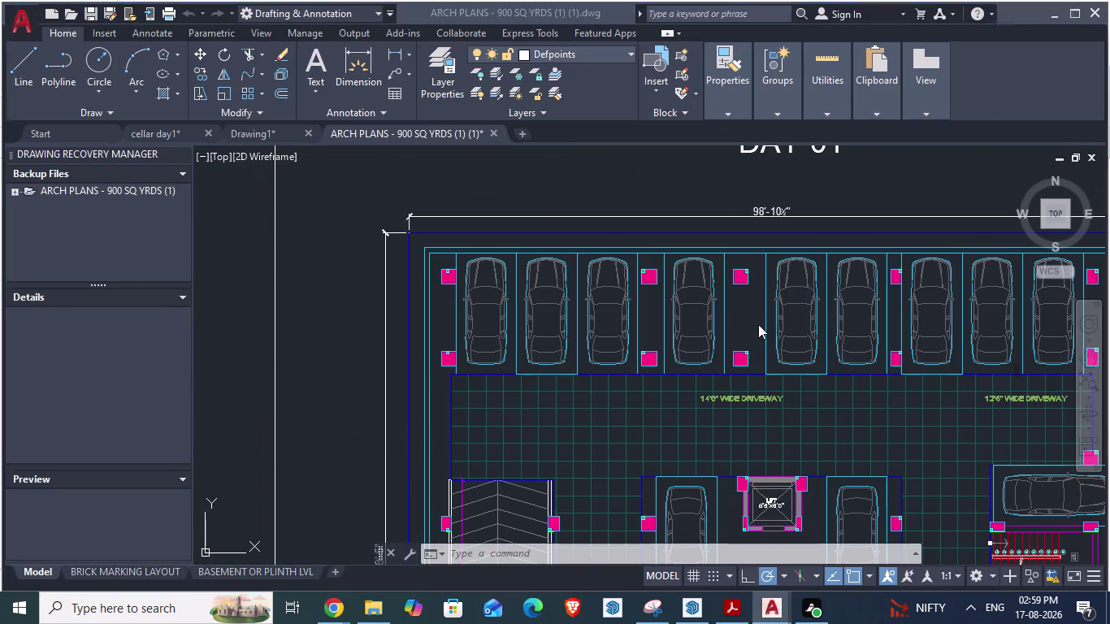
key(alt+Tab)
key(alt+Tab)
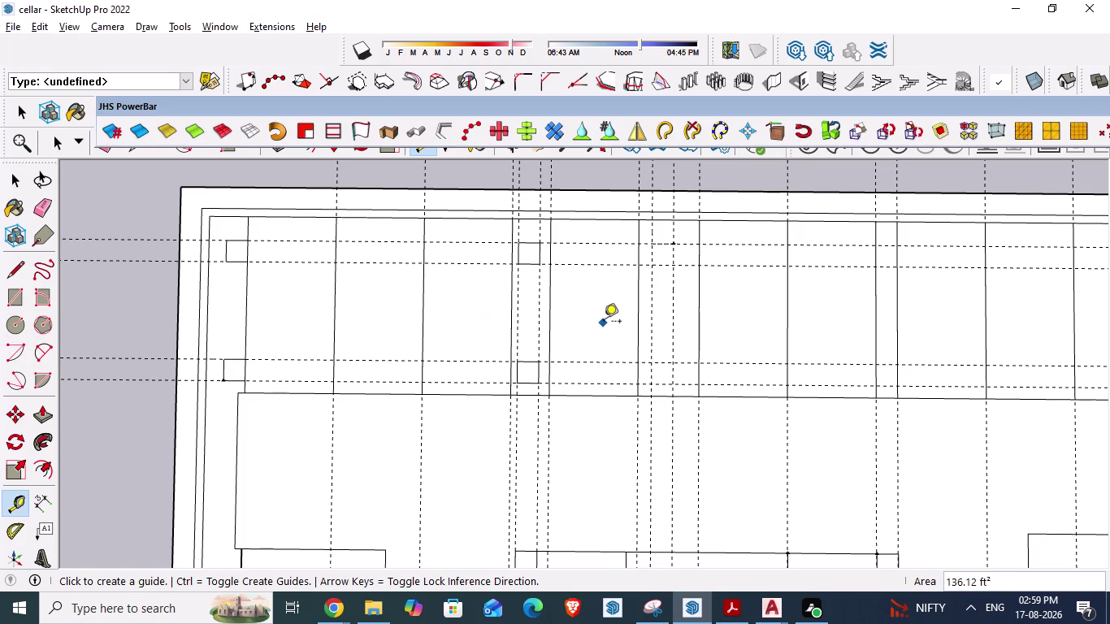
scroll(down, 3)
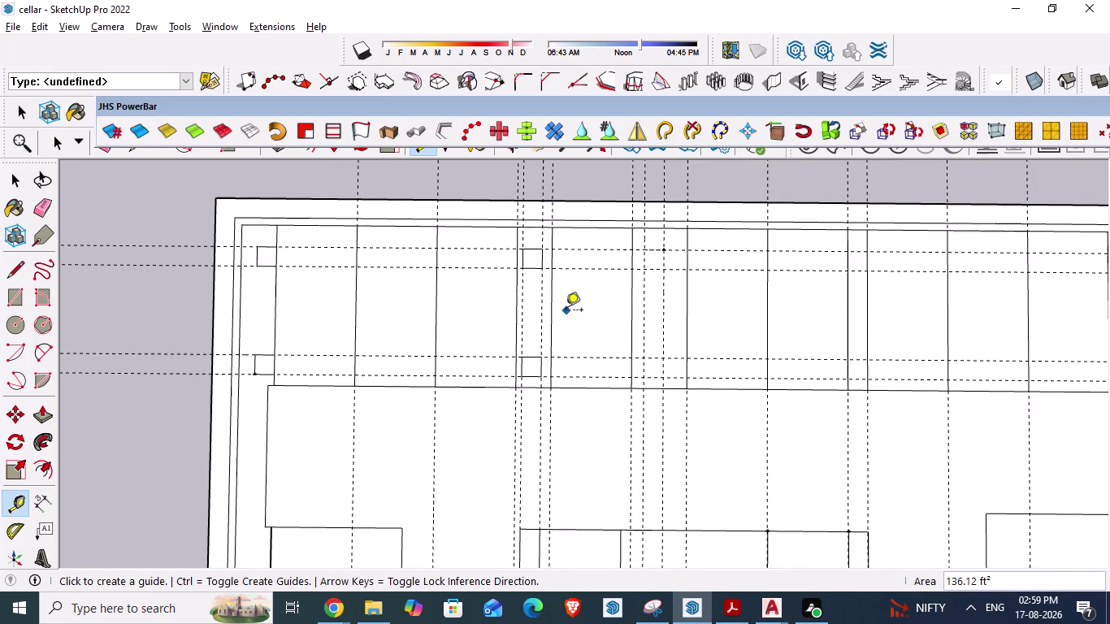
scroll(down, 3)
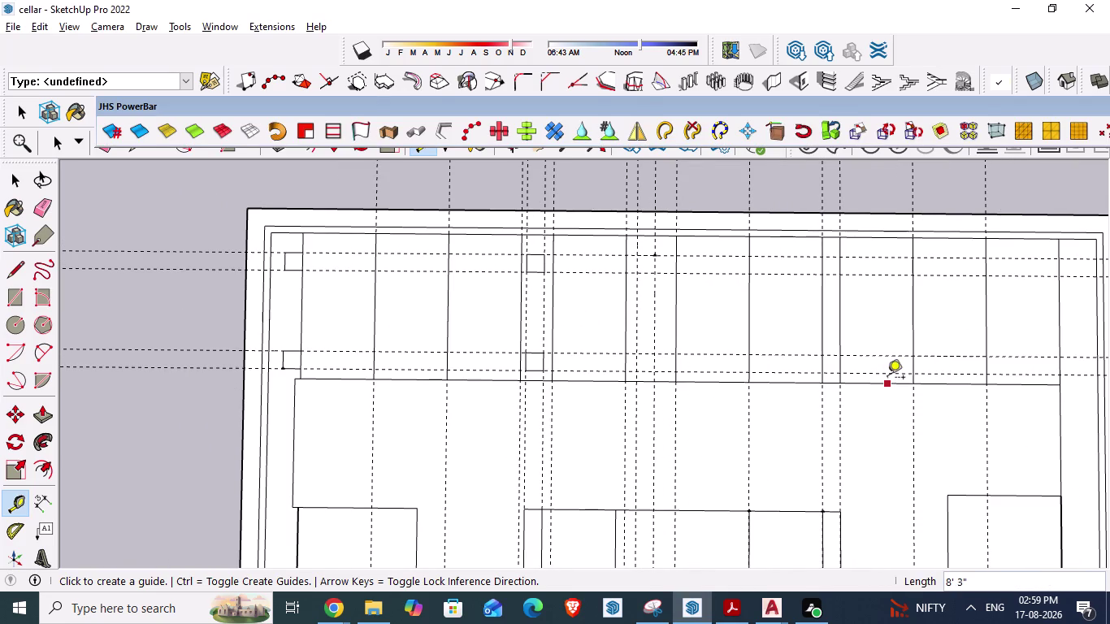